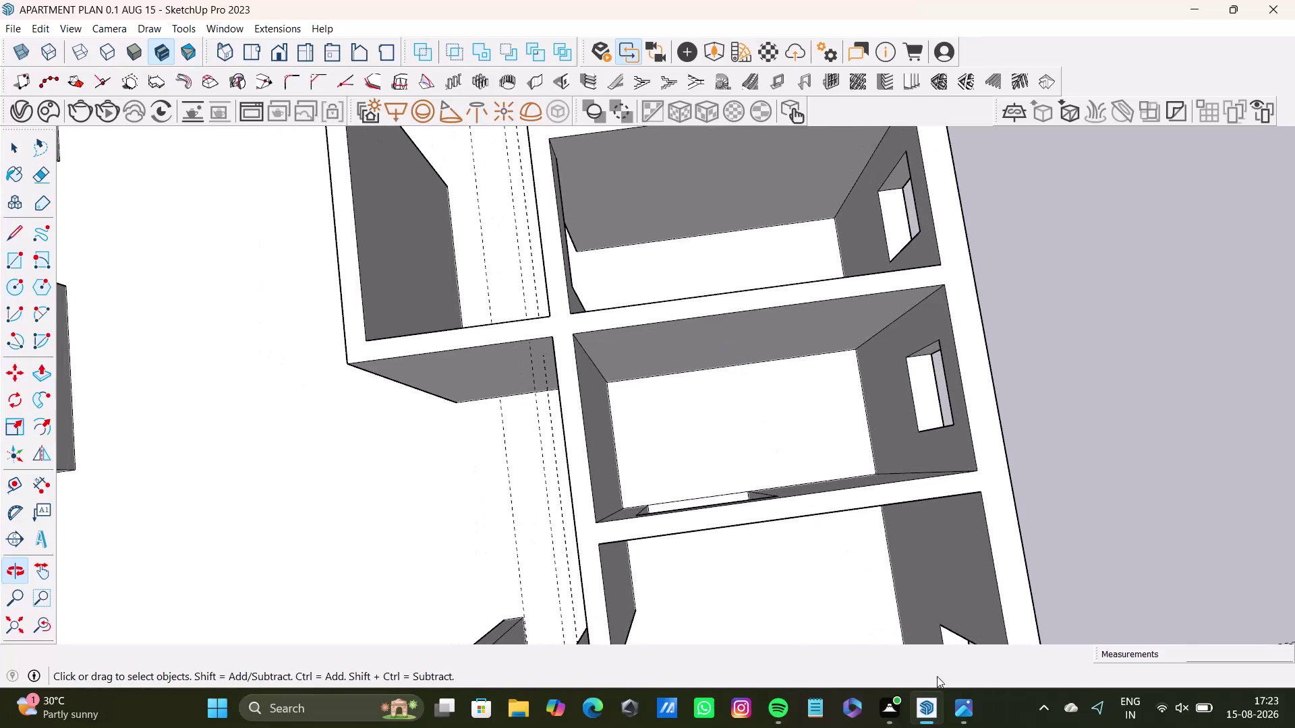
Review the floor plan reference image, then orbit into the bedroom.
click(956, 725)
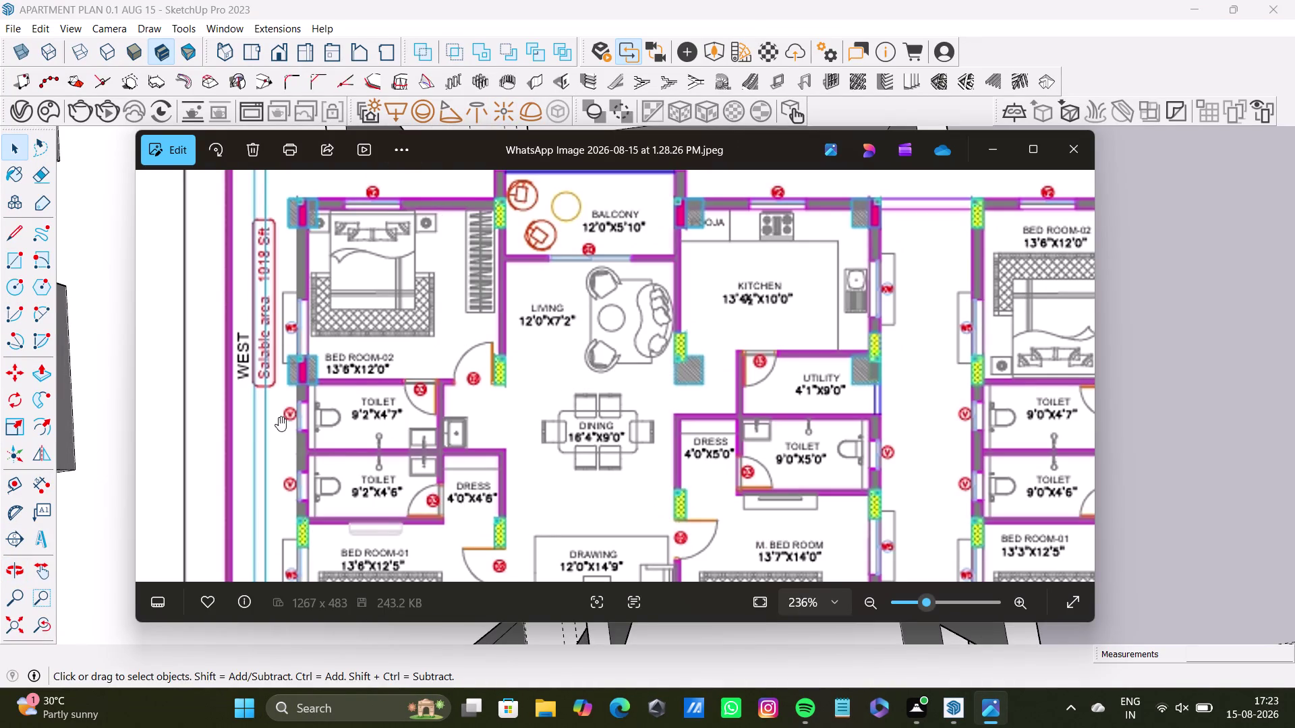
middle_drag(470, 446, 472, 437)
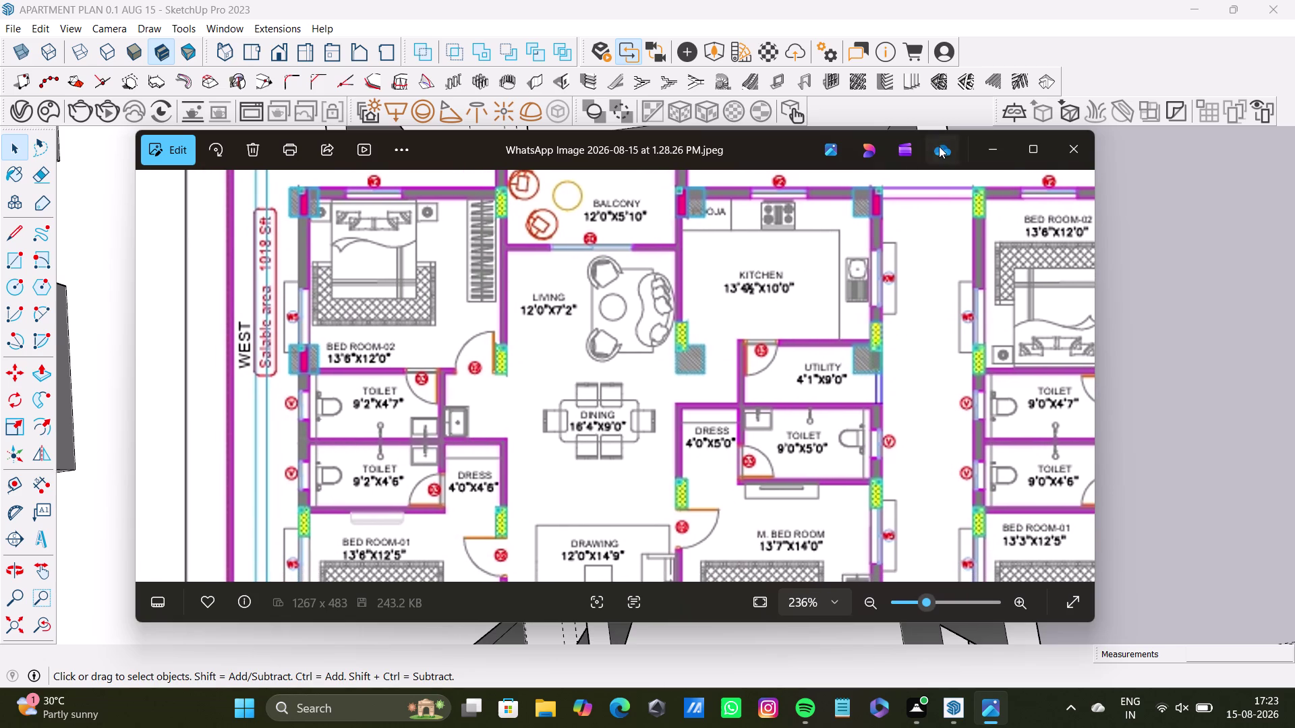
click(984, 147)
middle_drag(727, 430, 742, 351)
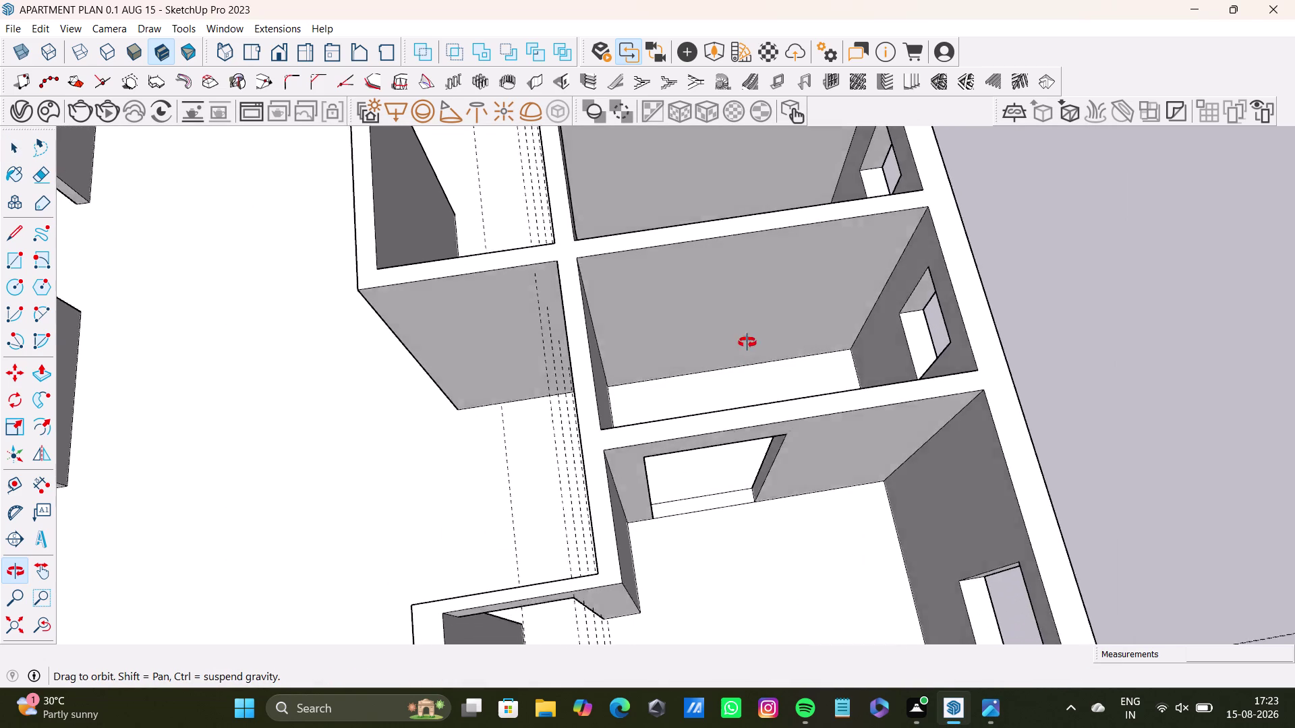
middle_drag(742, 350, 731, 441)
middle_drag(737, 464, 629, 463)
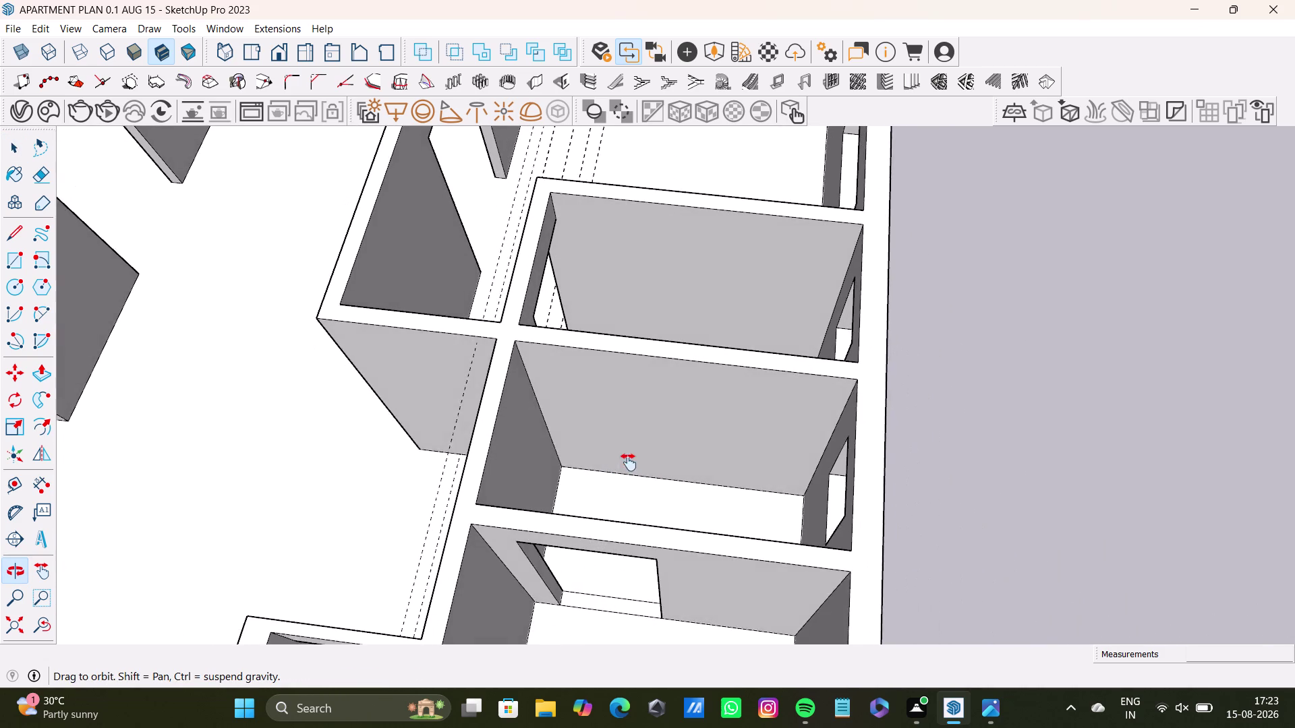
middle_drag(629, 463, 619, 527)
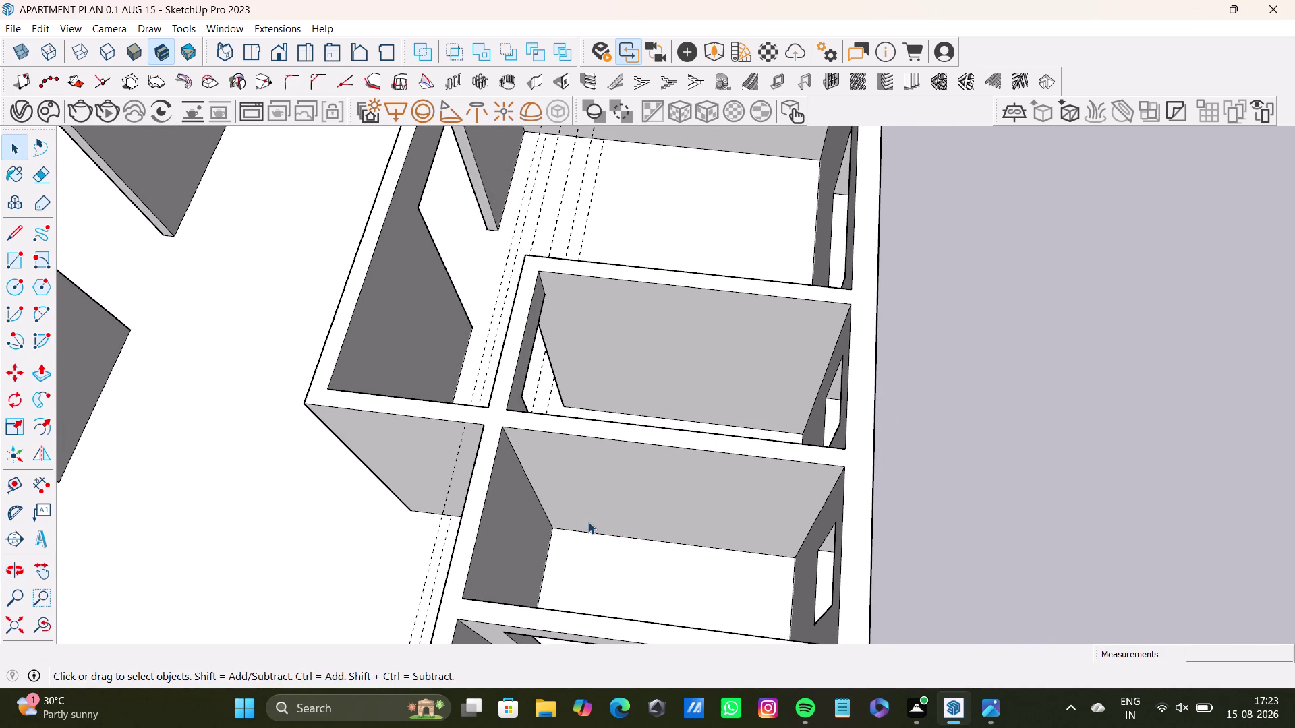
middle_drag(604, 551, 608, 427)
Select and deselect the bedroom wall geometry while orbiting down onto the floor.
click(635, 412)
middle_drag(653, 471, 652, 476)
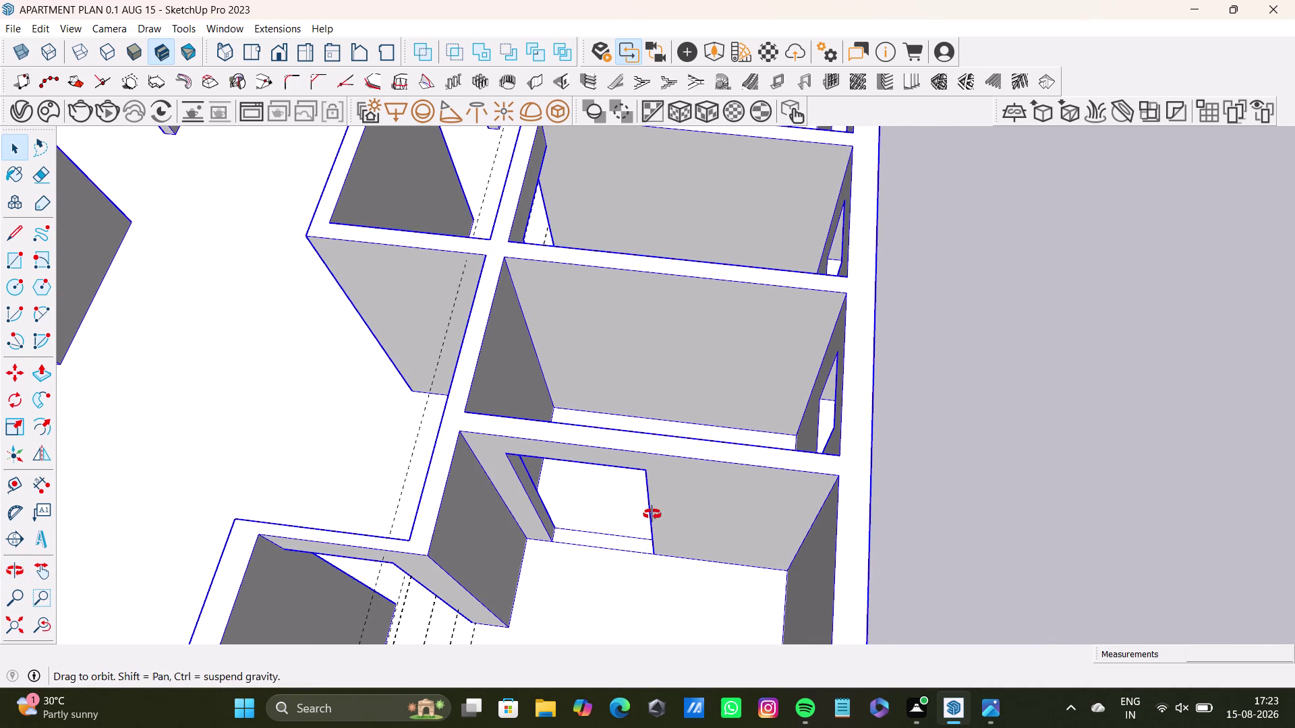
middle_drag(652, 477, 663, 584)
triple_click(673, 391)
click(675, 391)
click(680, 389)
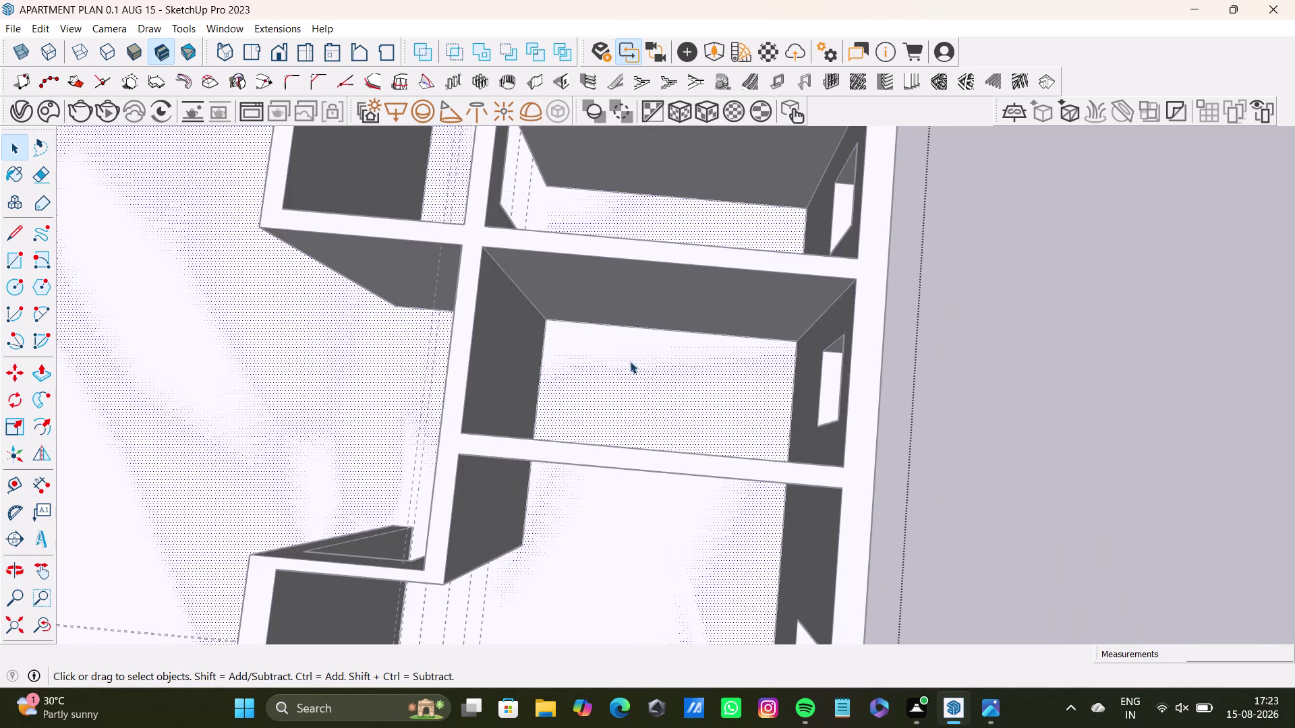
middle_drag(643, 358, 672, 449)
middle_drag(683, 449, 686, 445)
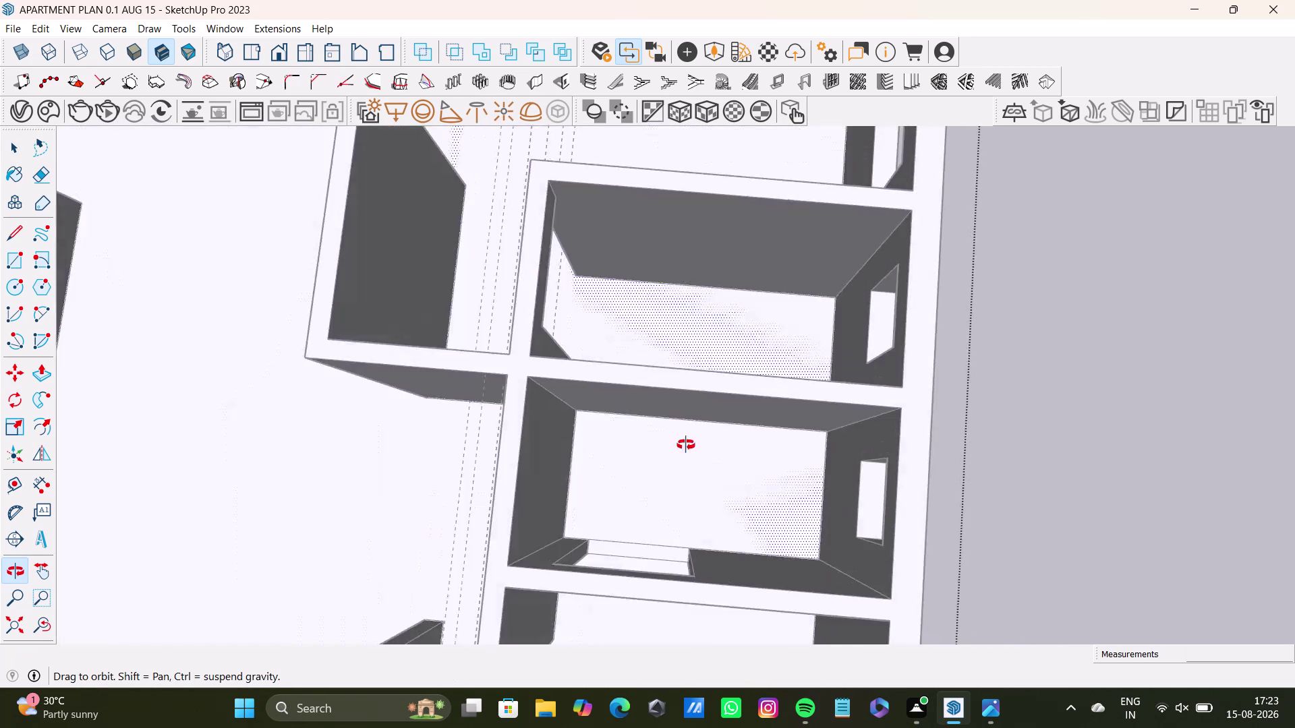
middle_drag(686, 445, 742, 411)
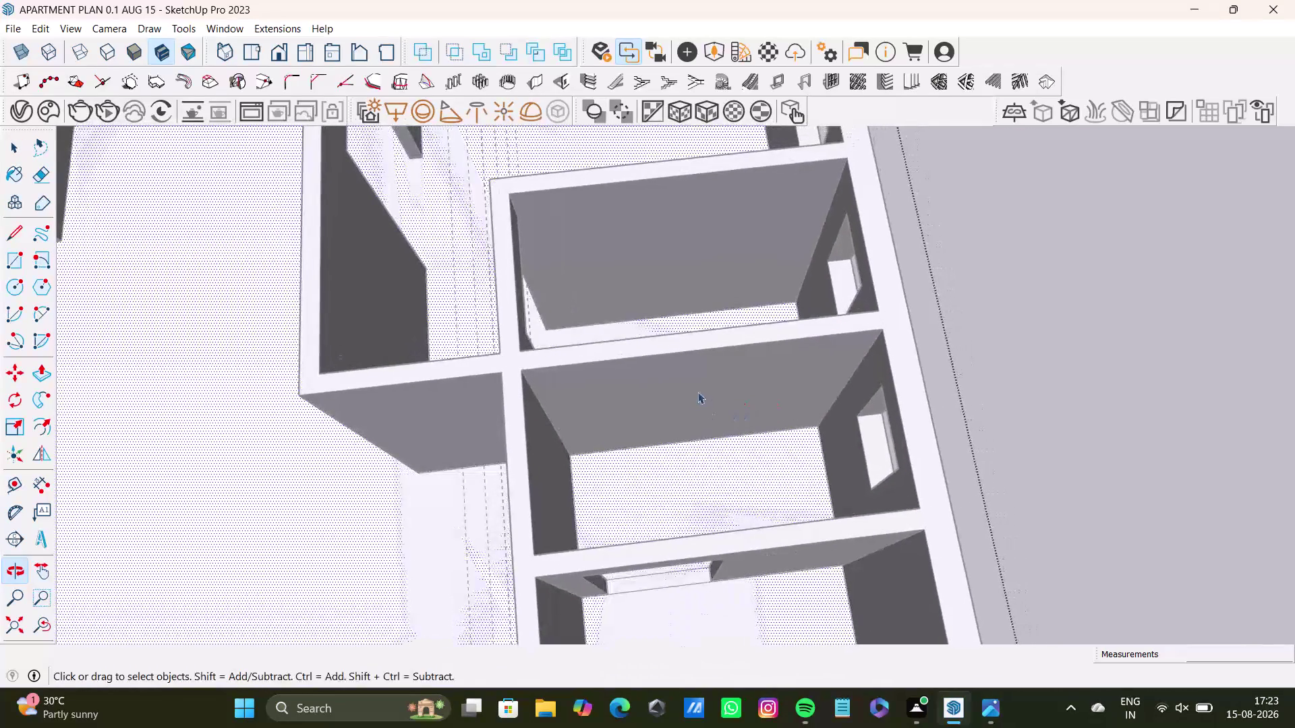
scroll(up, 3)
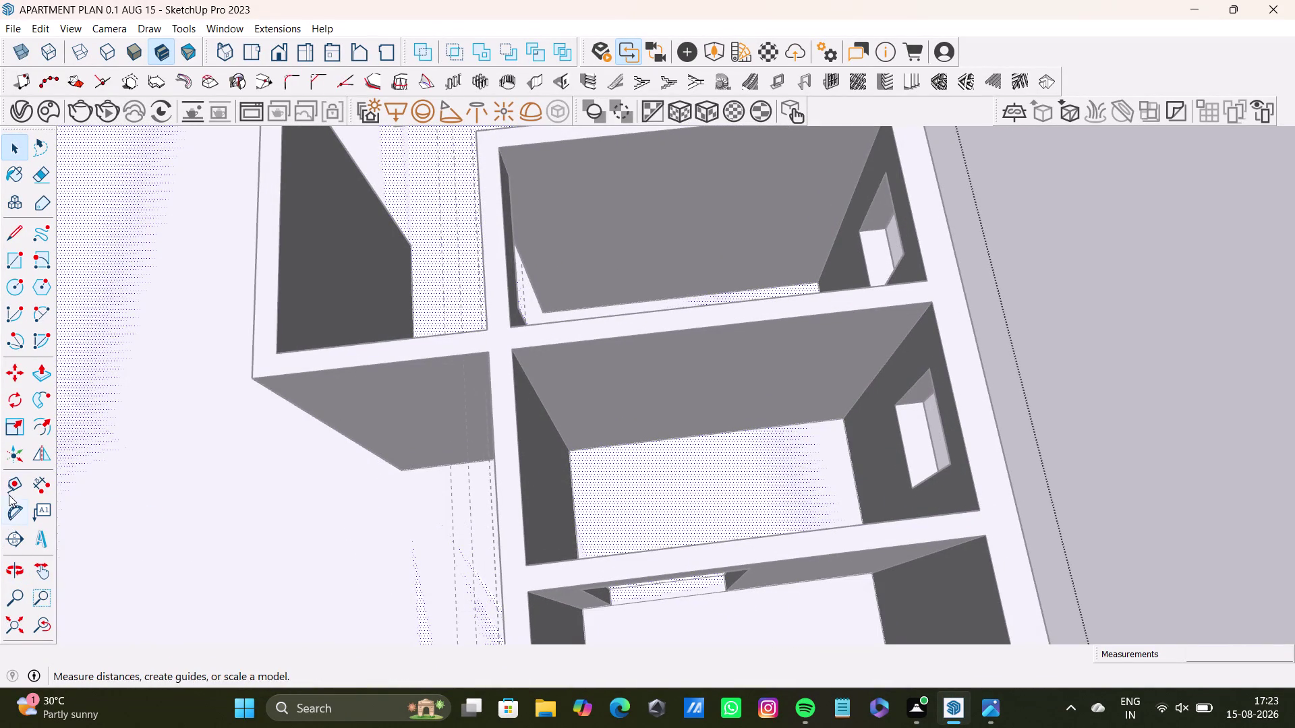
Measure along the room's left floor edge and discard a trial guide.
click(11, 486)
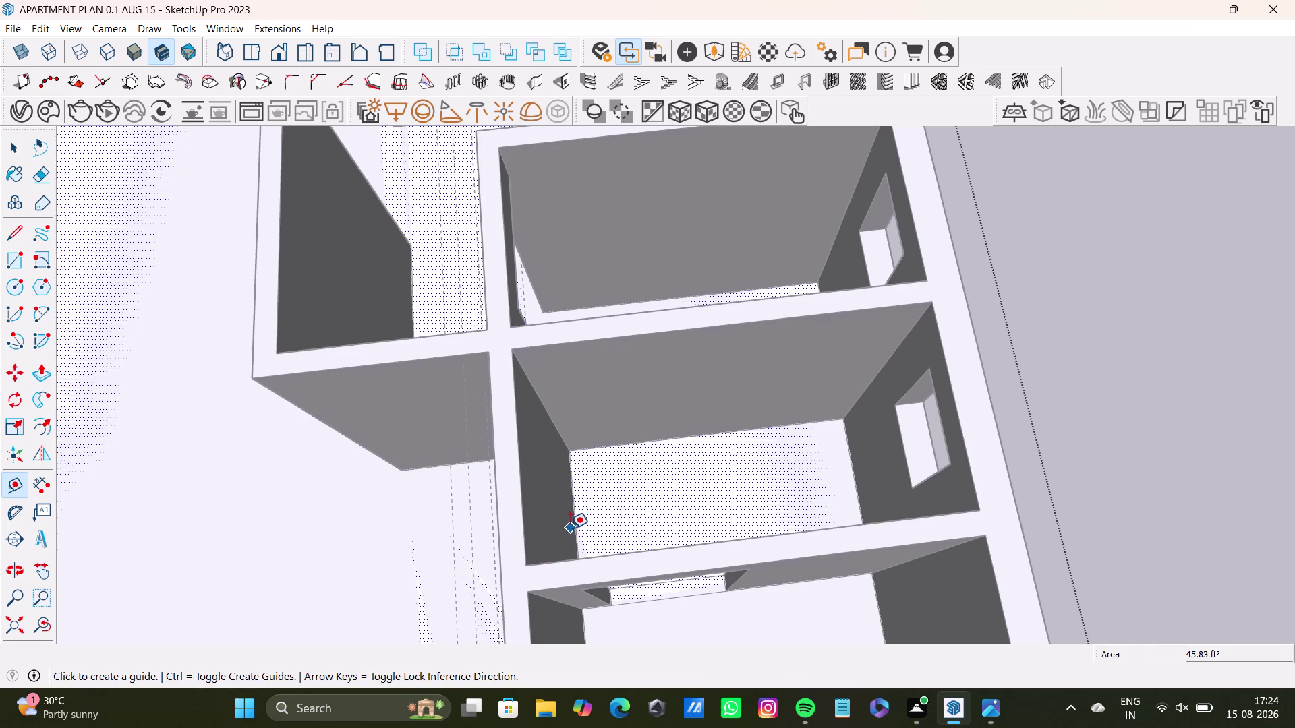
drag(574, 540, 580, 538)
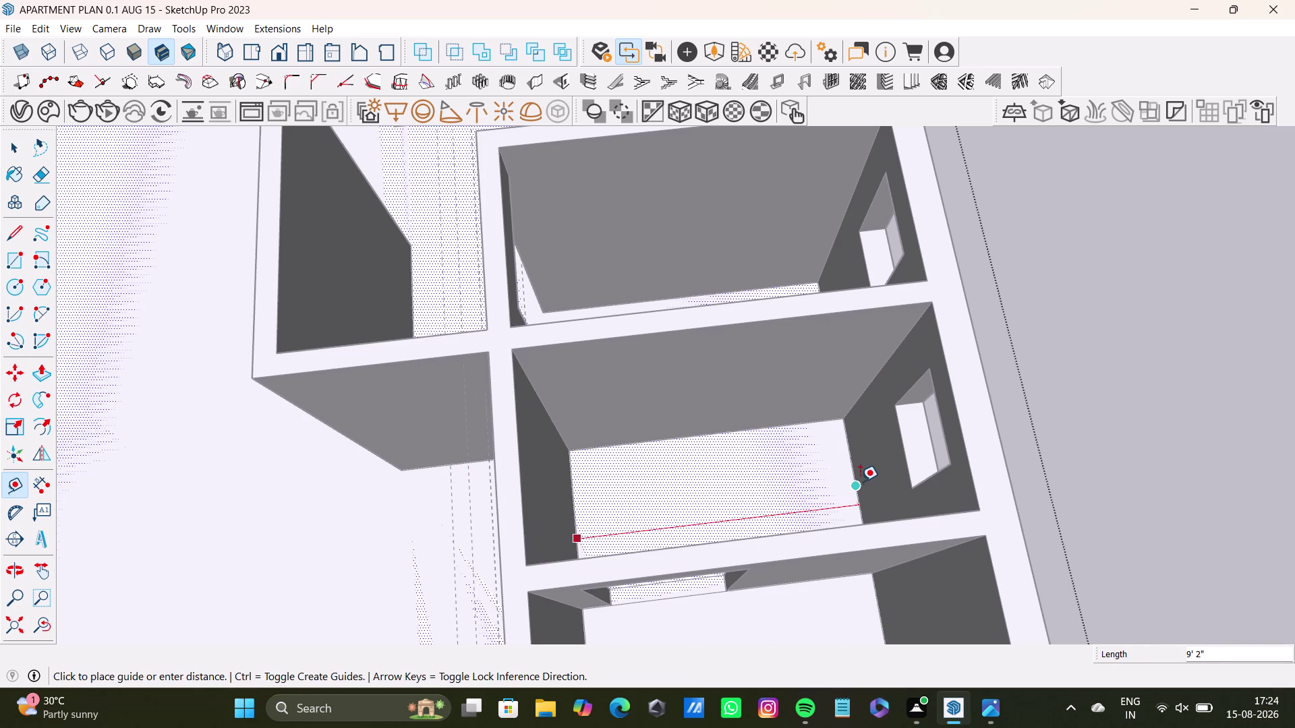
key(space)
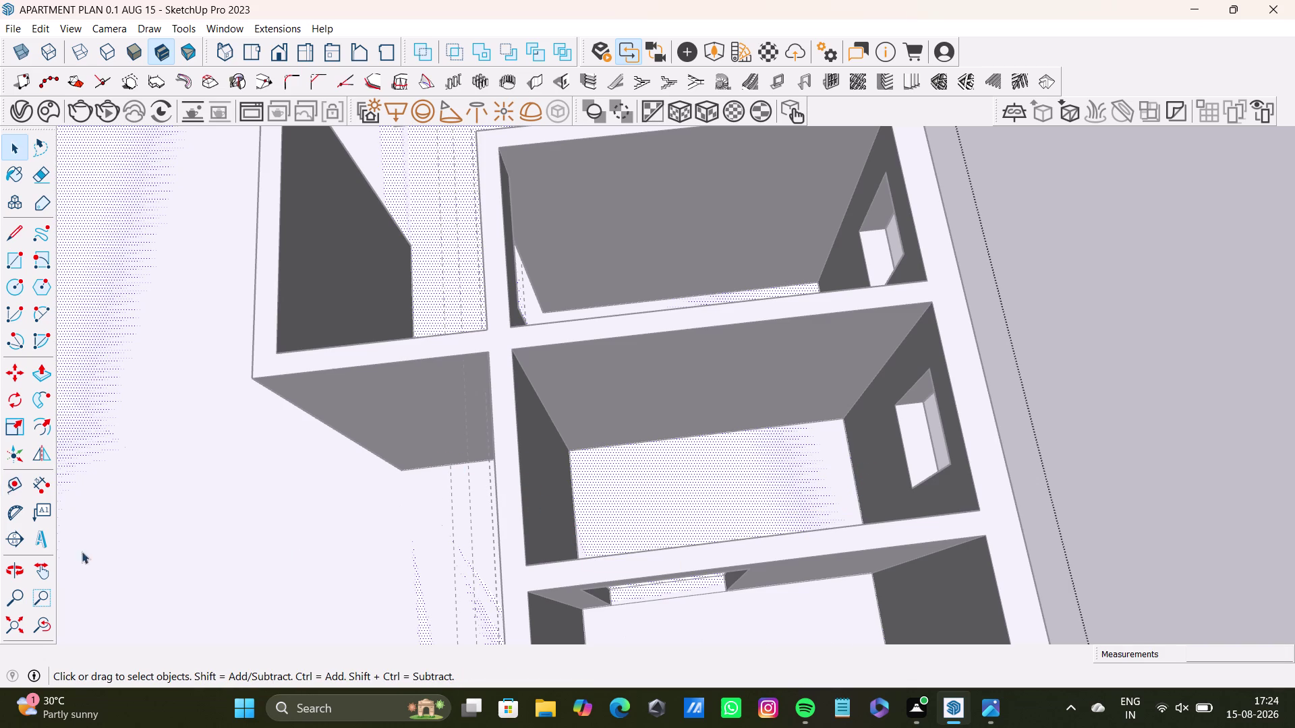
click(14, 484)
scroll(up, 3)
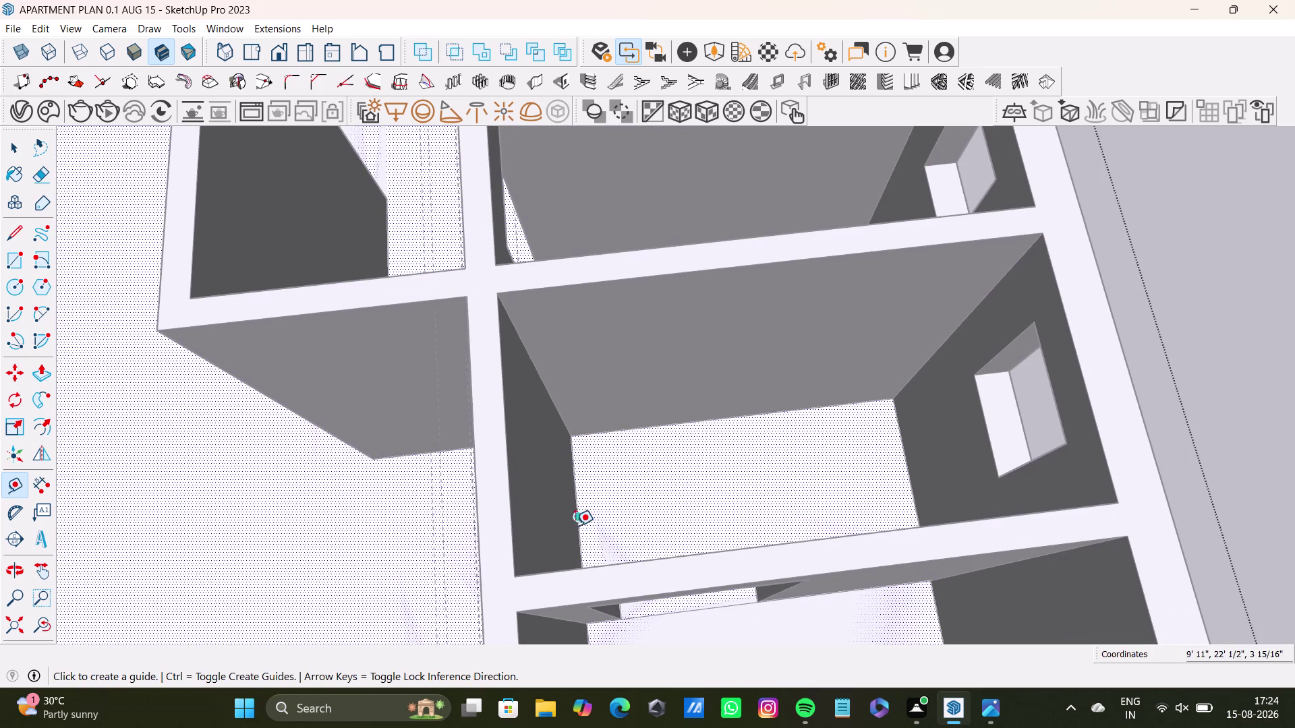
drag(574, 528, 581, 528)
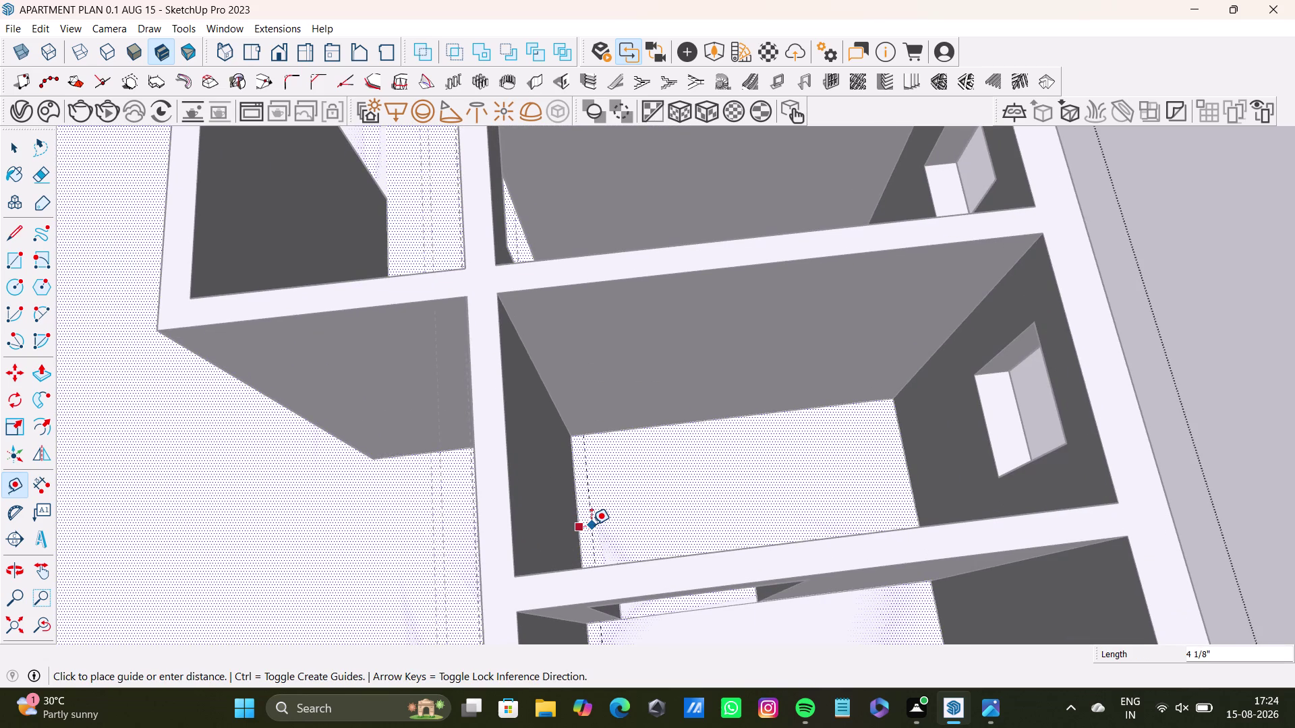
click(588, 527)
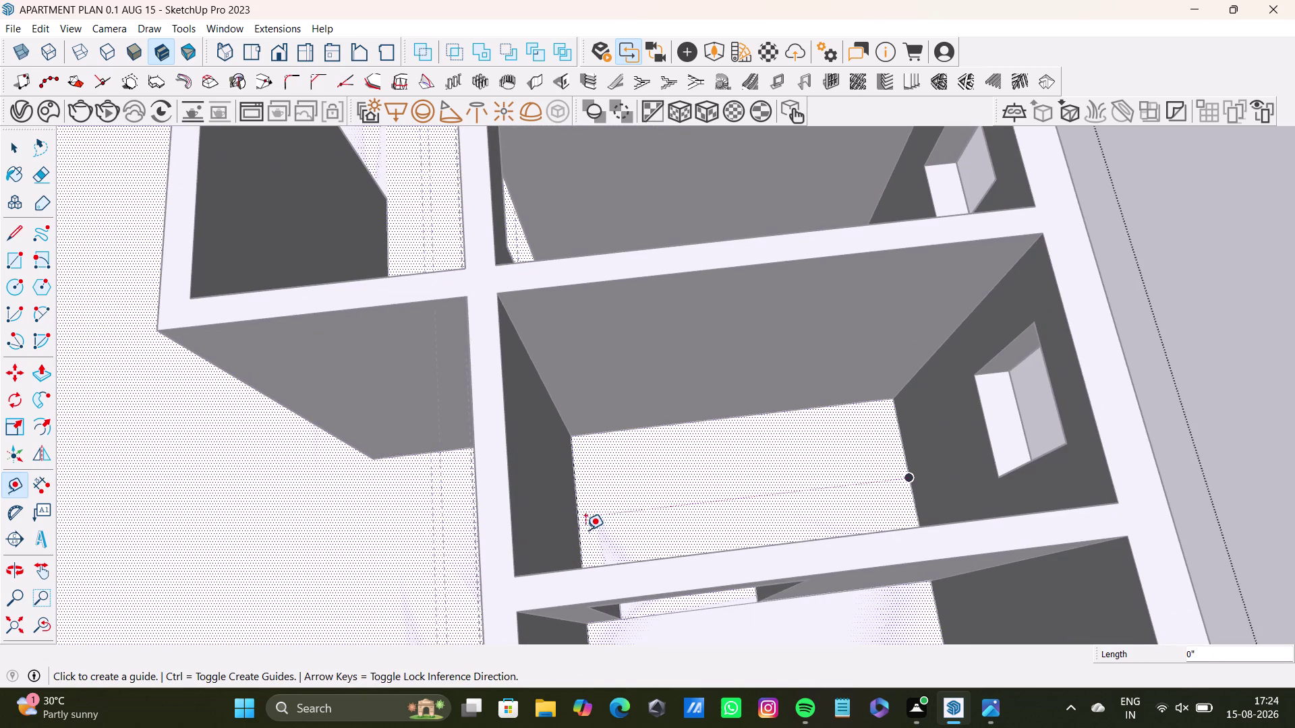
key(ctrl+z)
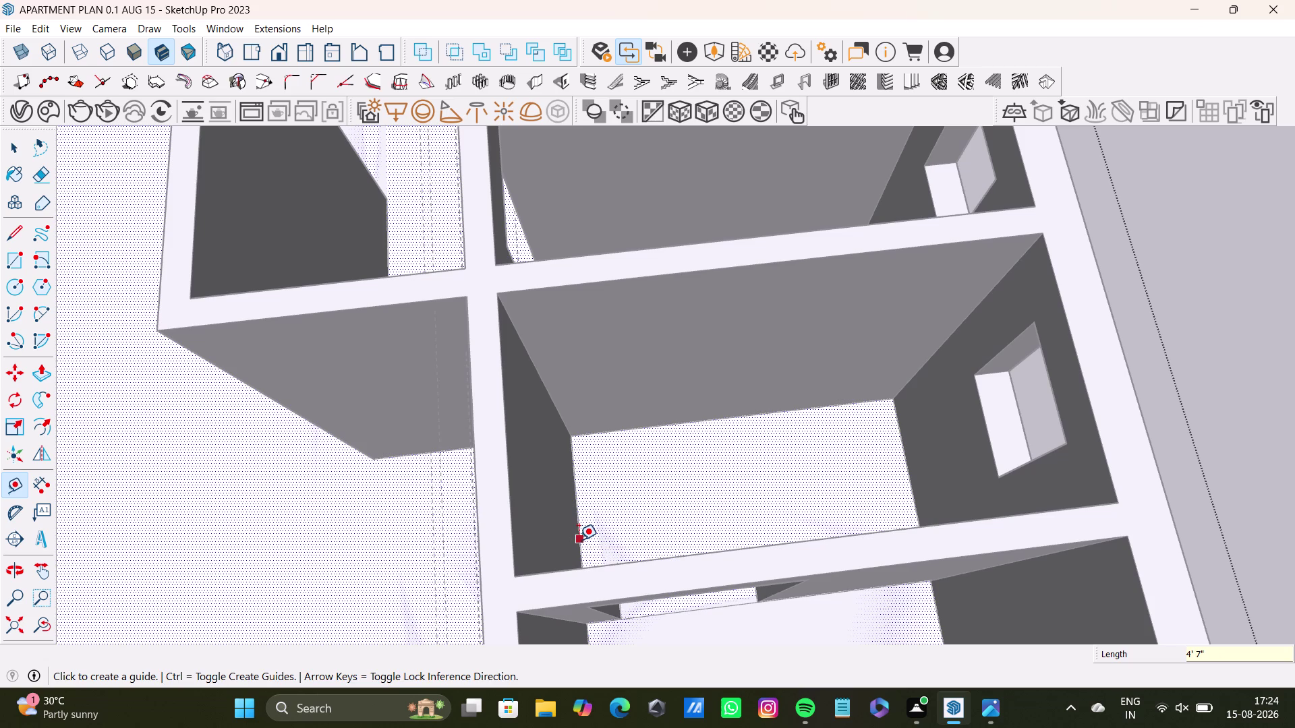
Try a 0.3-inch guide offset from the left floor edge, then undo it.
click(578, 540)
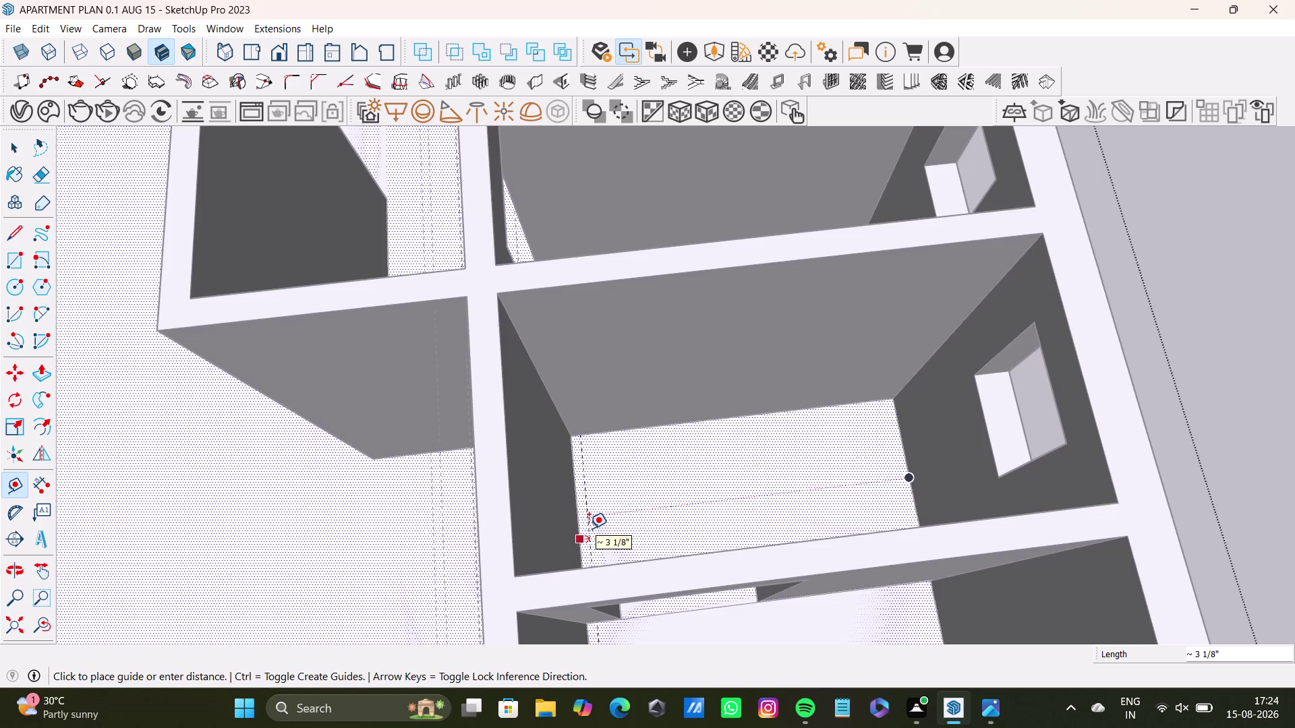
scroll(down, 3)
middle_drag(591, 522, 576, 558)
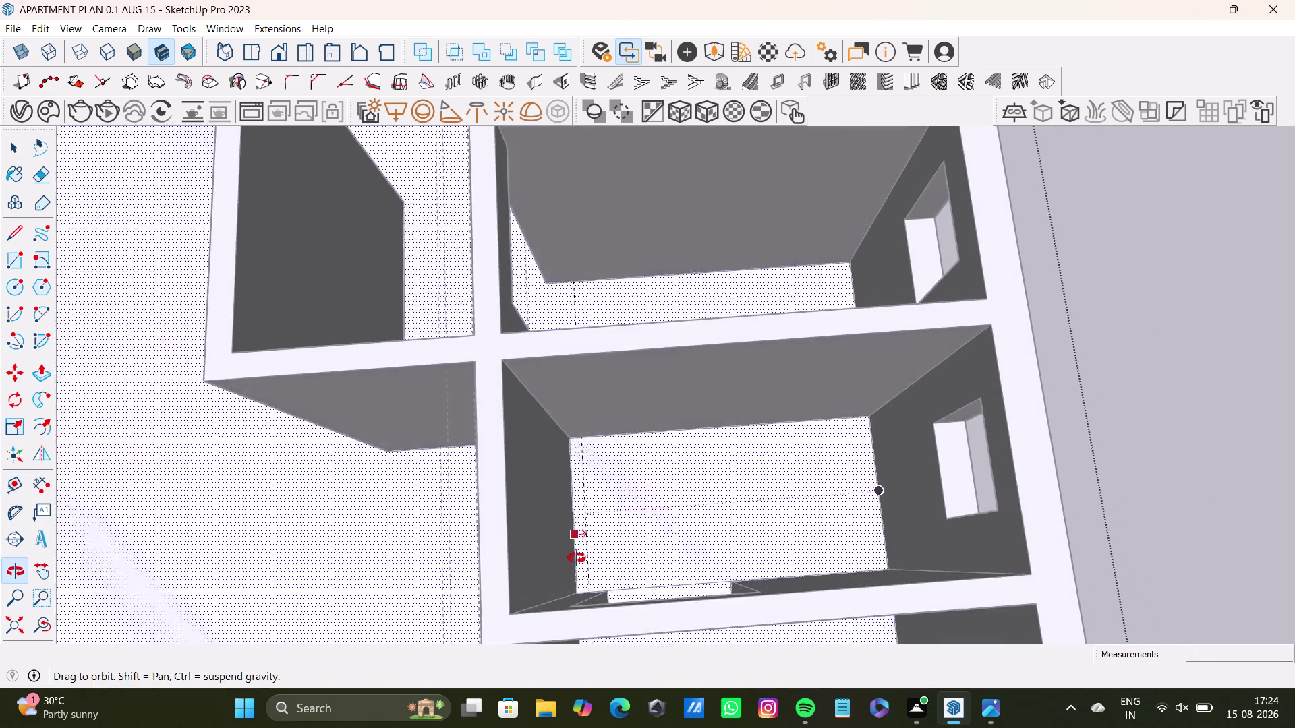
middle_drag(577, 558, 558, 567)
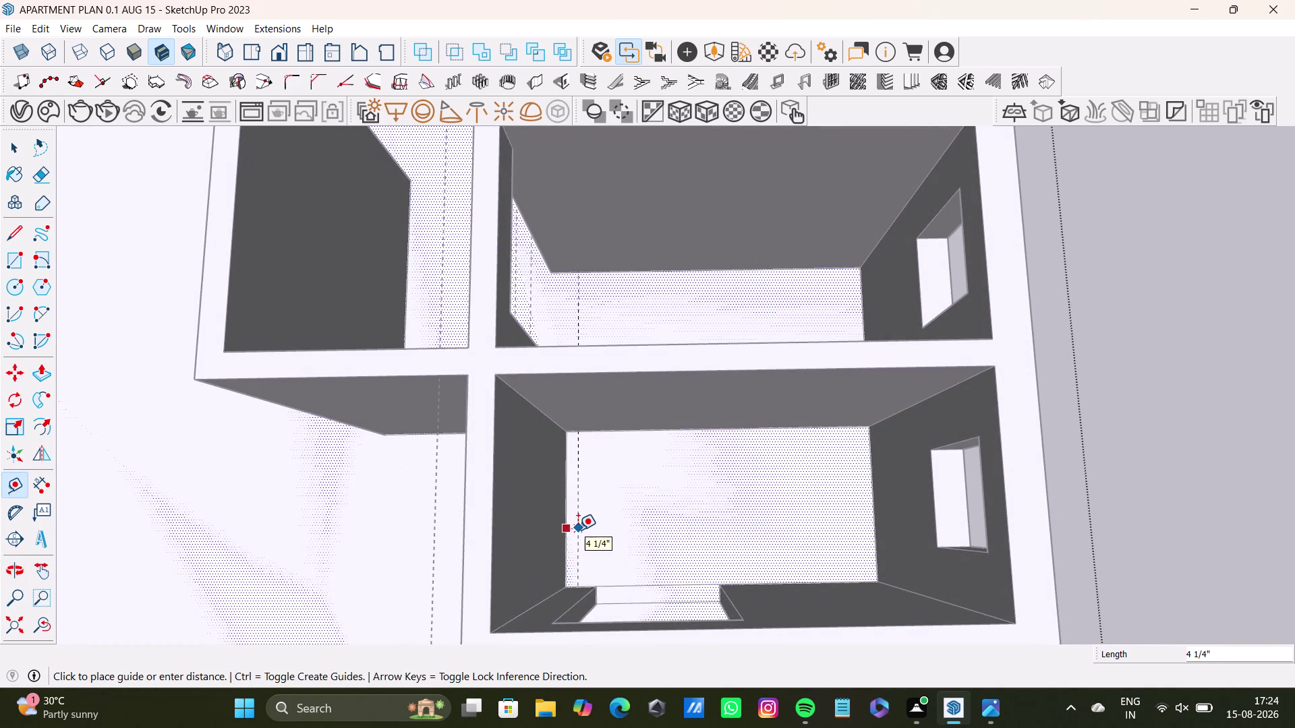
text(0.3)
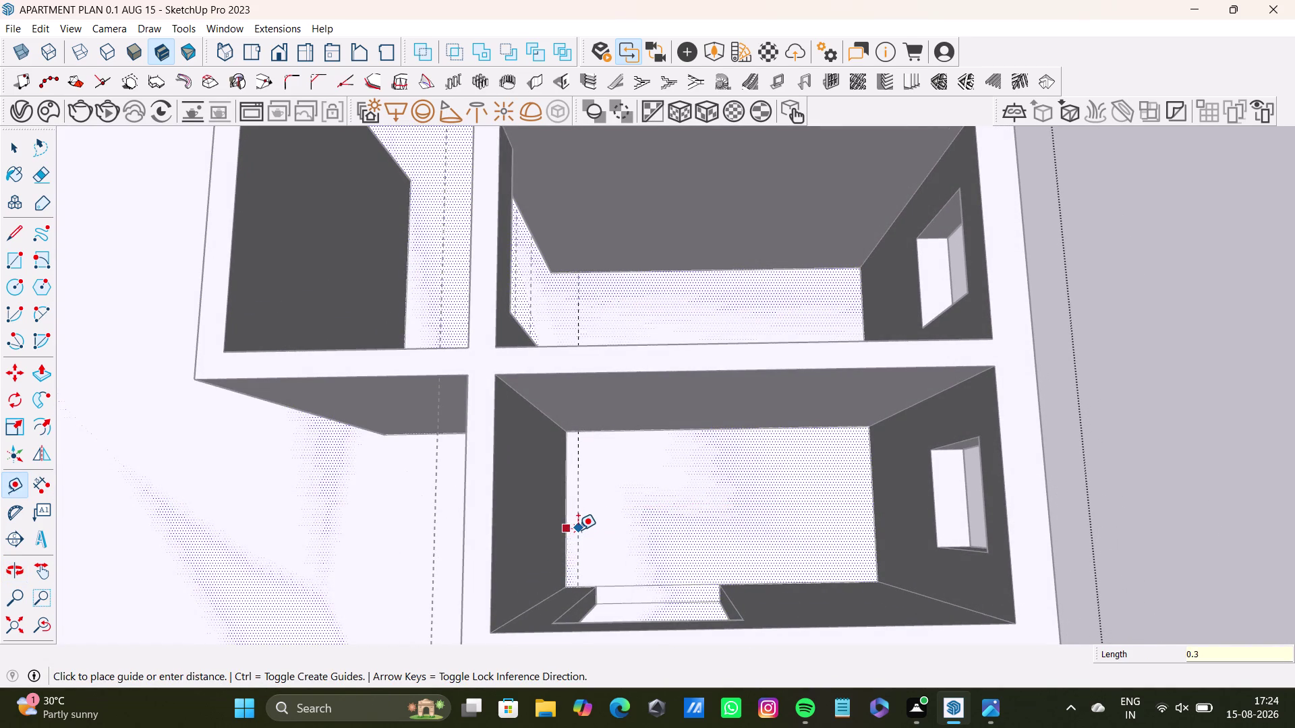
key(shift+quotedbl)
key(Return)
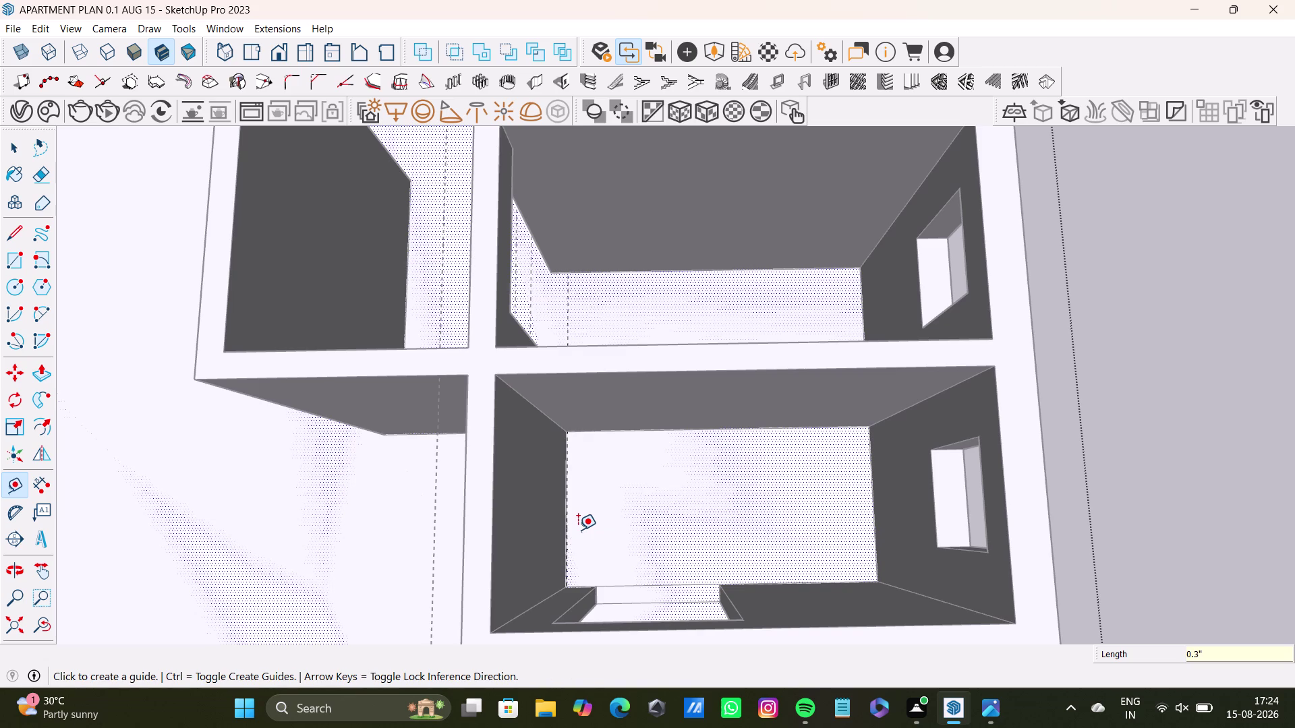
key(ctrl+z)
scroll(up, 3)
Place a guide 1 inch in from the left floor edge.
drag(563, 536, 570, 537)
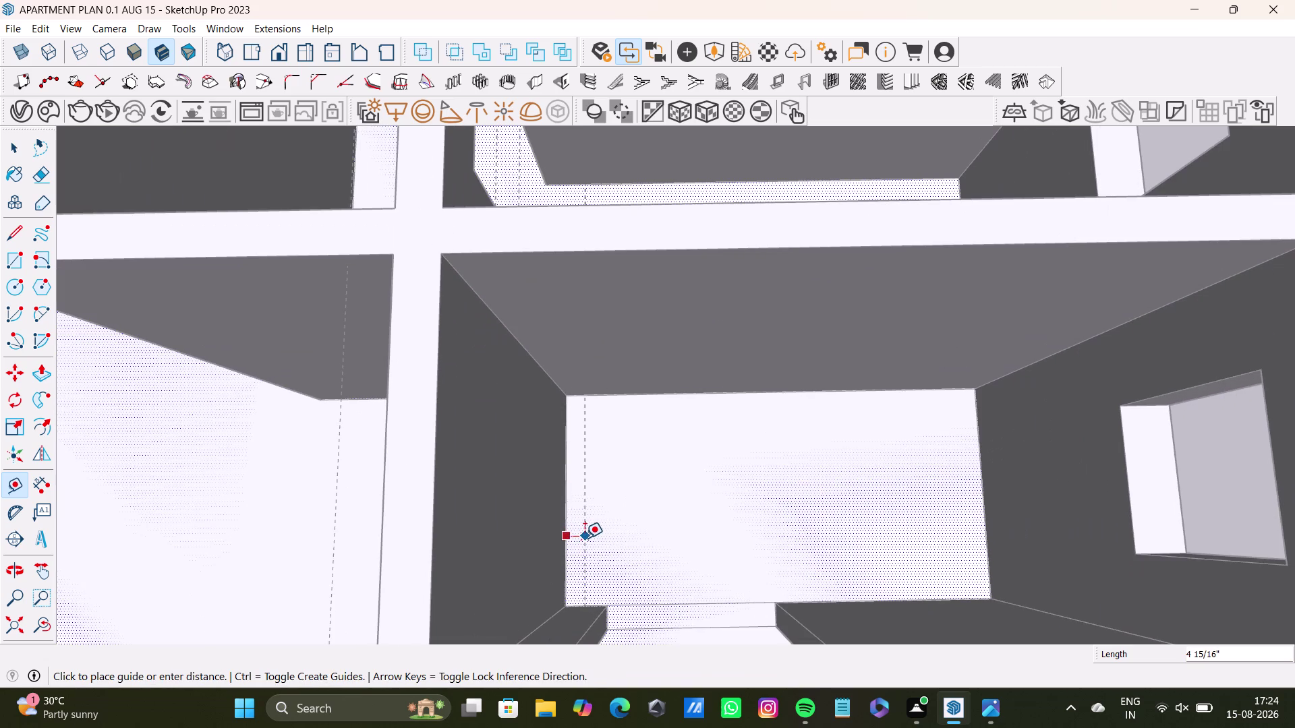
key(0)
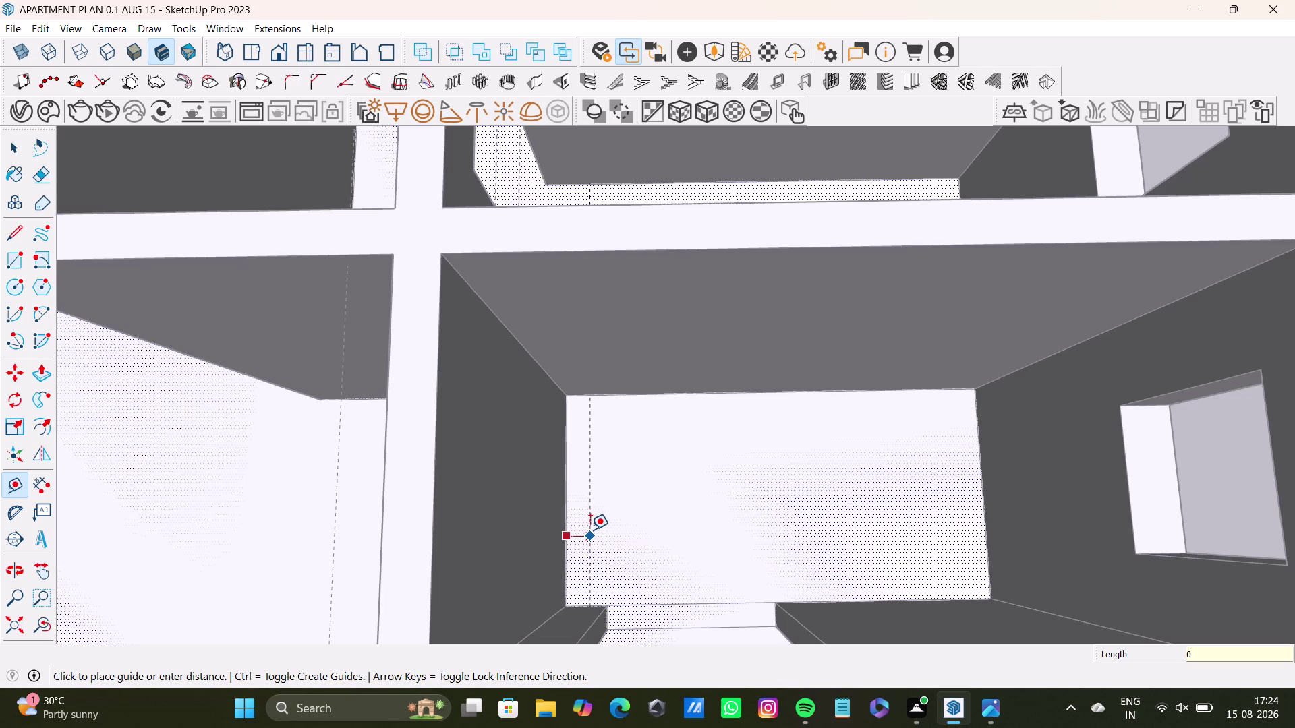
key(BackSpace)
key(1)
key(shift+quotedbl)
key(Return)
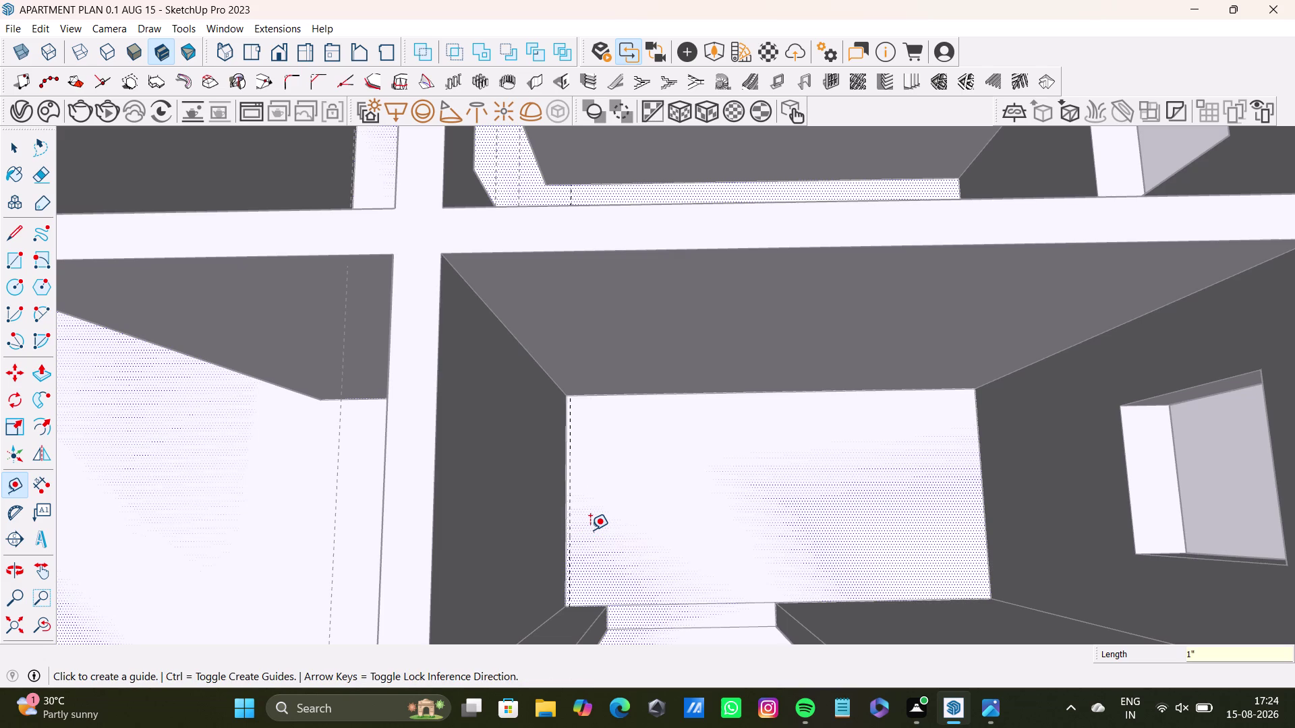
Place a guide 1 inch in from the right floor edge.
scroll(up, 3)
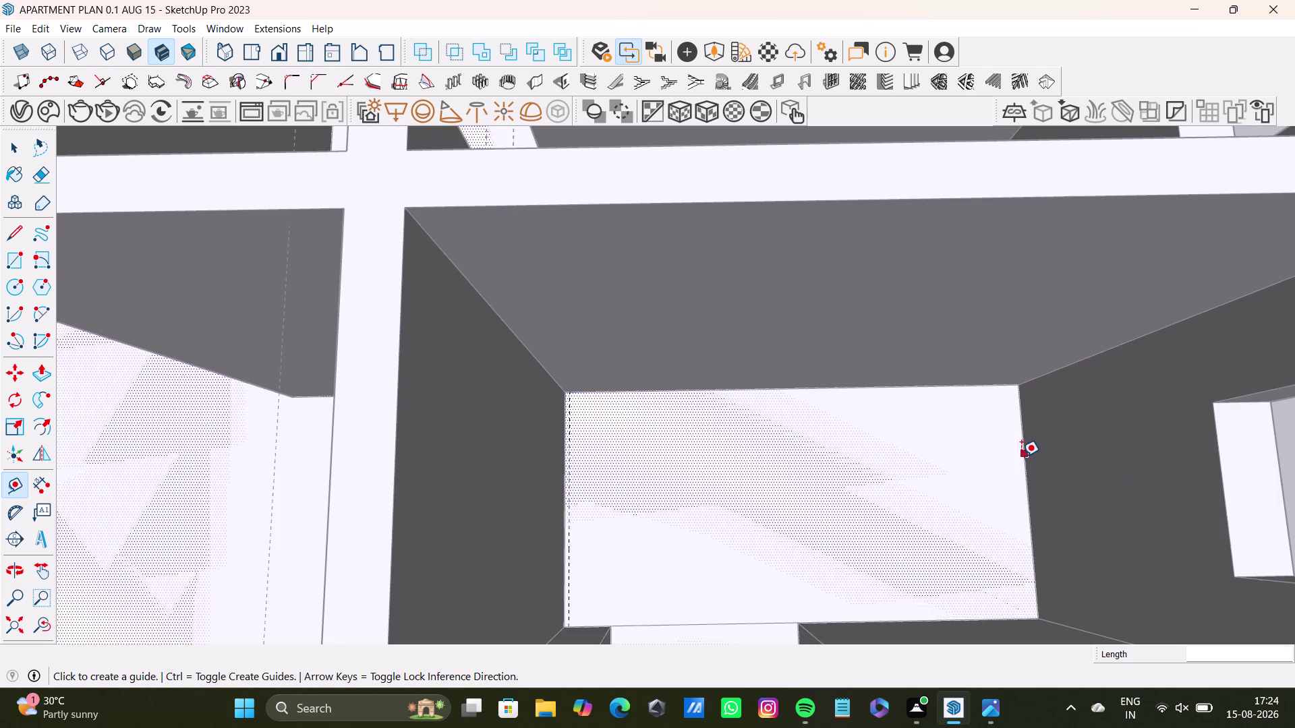
click(1021, 456)
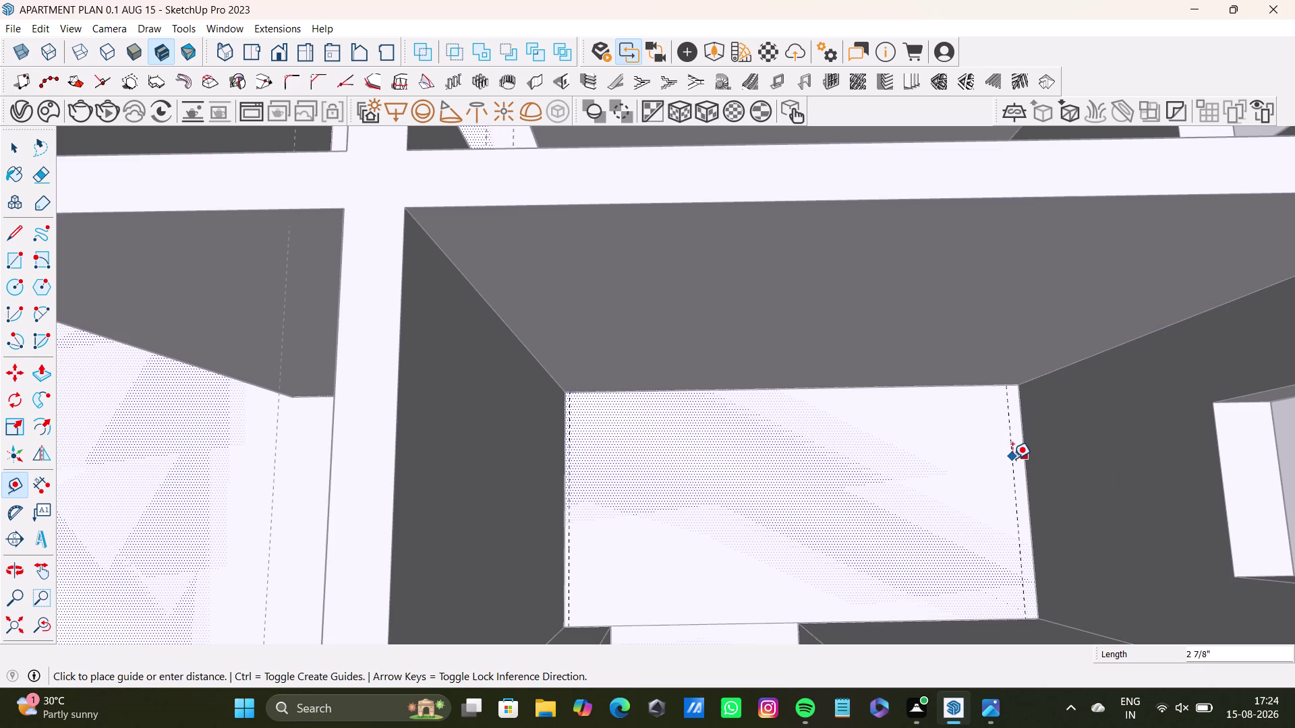
key(1)
key(shift+quotedbl)
key(Return)
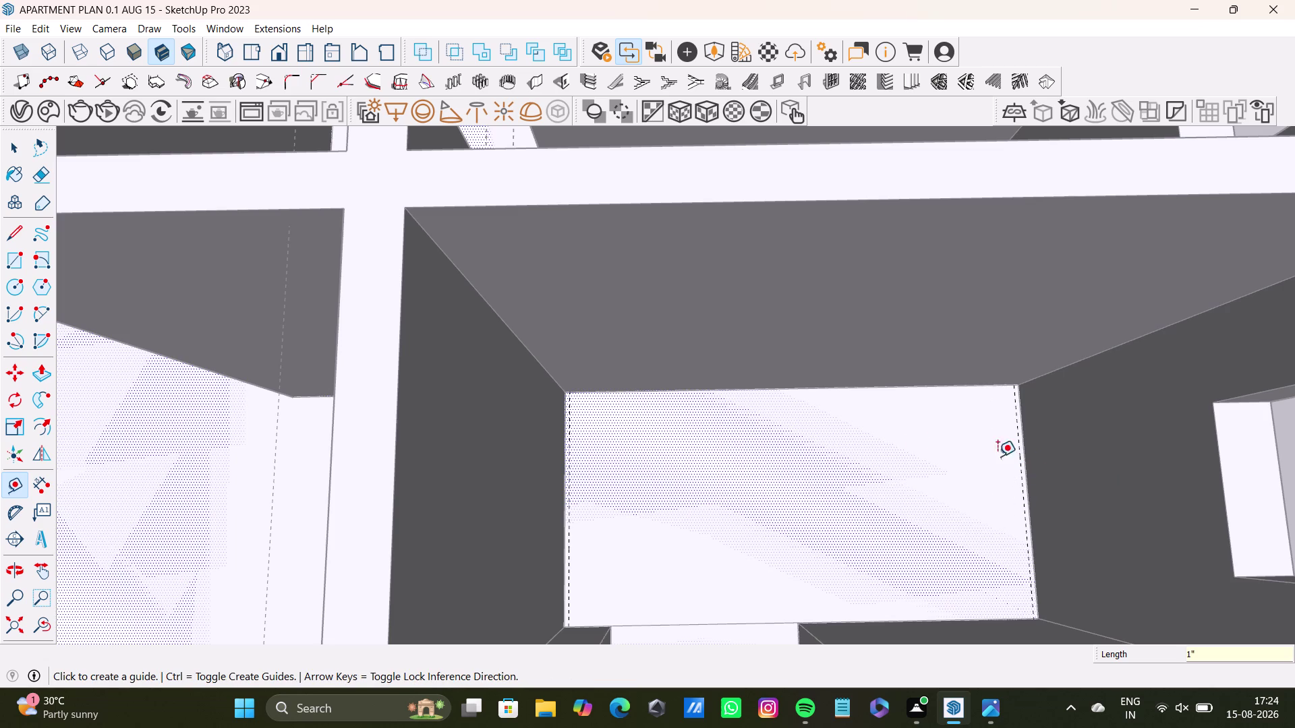
scroll(down, 3)
middle_drag(606, 420, 607, 413)
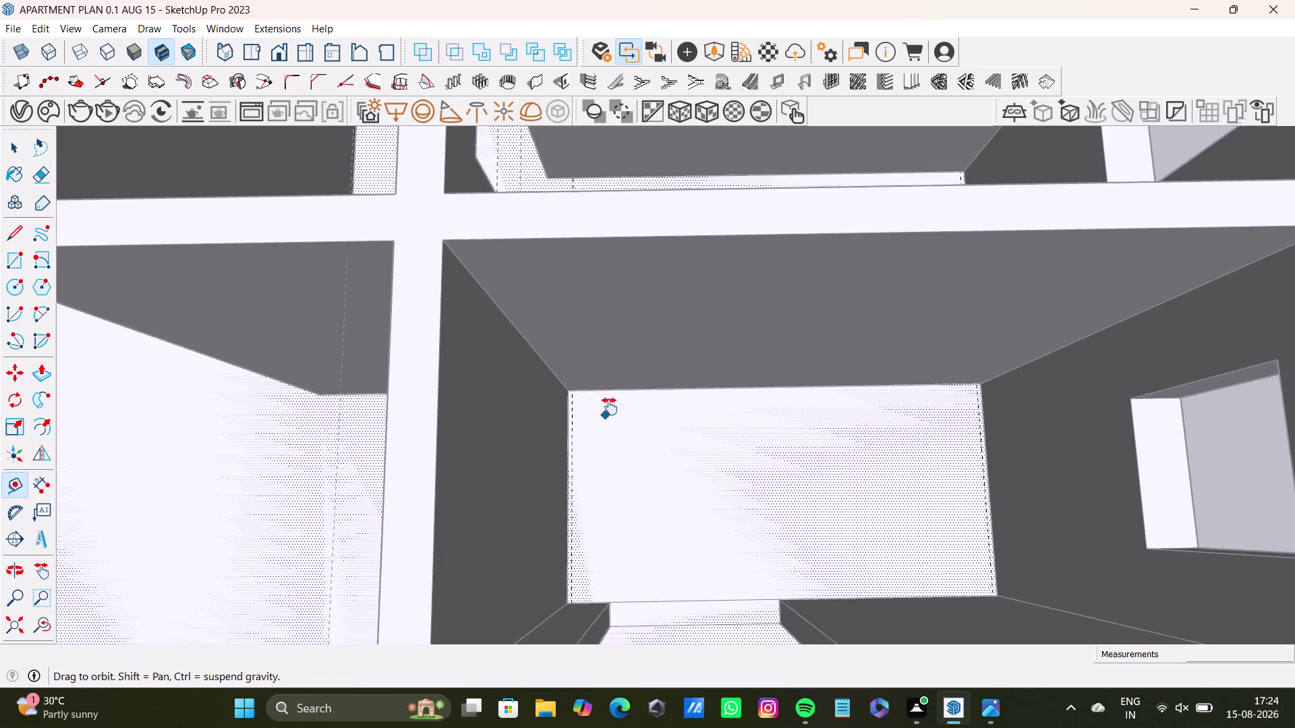
middle_drag(607, 414, 609, 395)
Place two guides 1 inch in from the top floor edge.
scroll(up, 3)
scroll(up, 3)
click(601, 361)
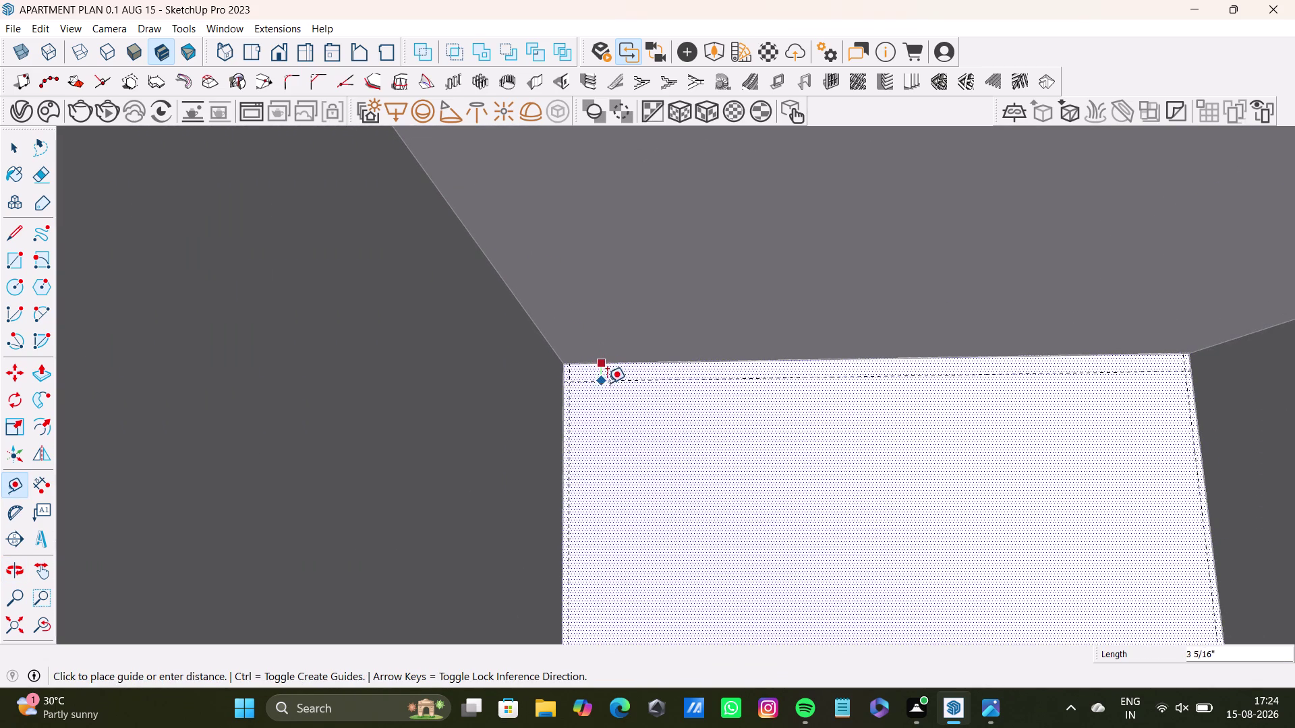
key(1)
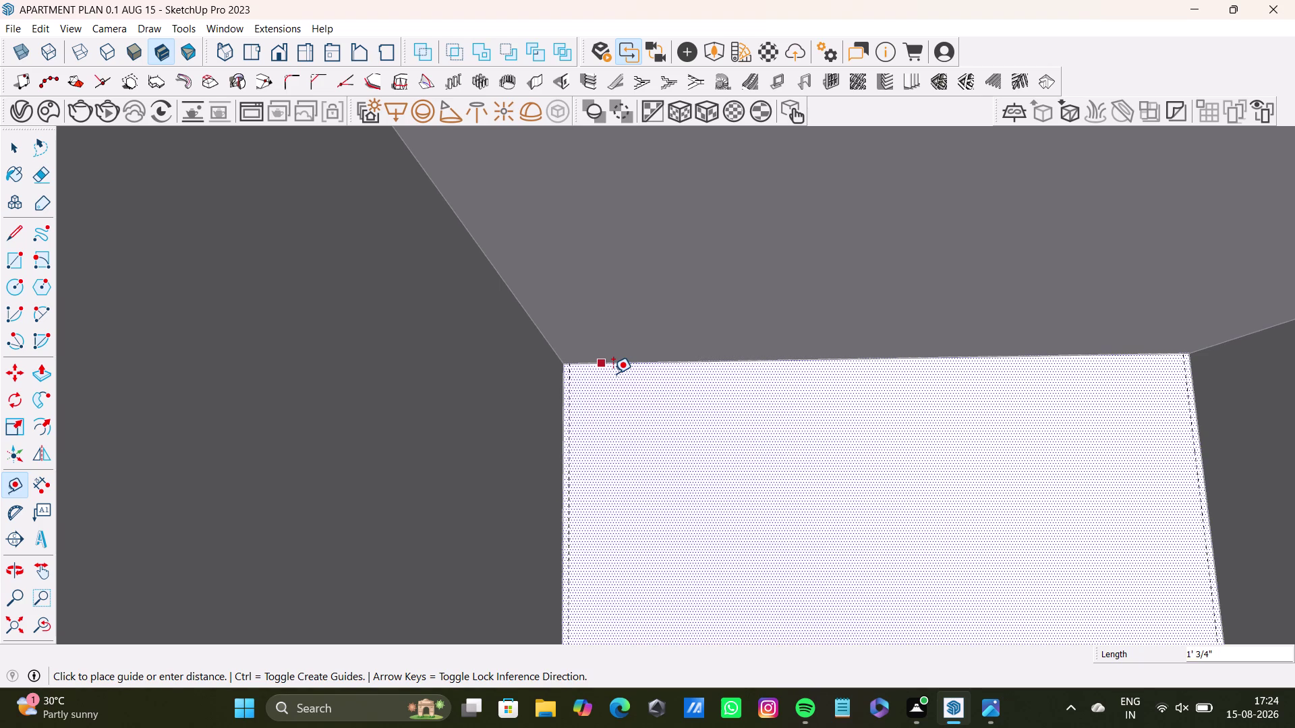
key(shift+quotedbl)
key(Return)
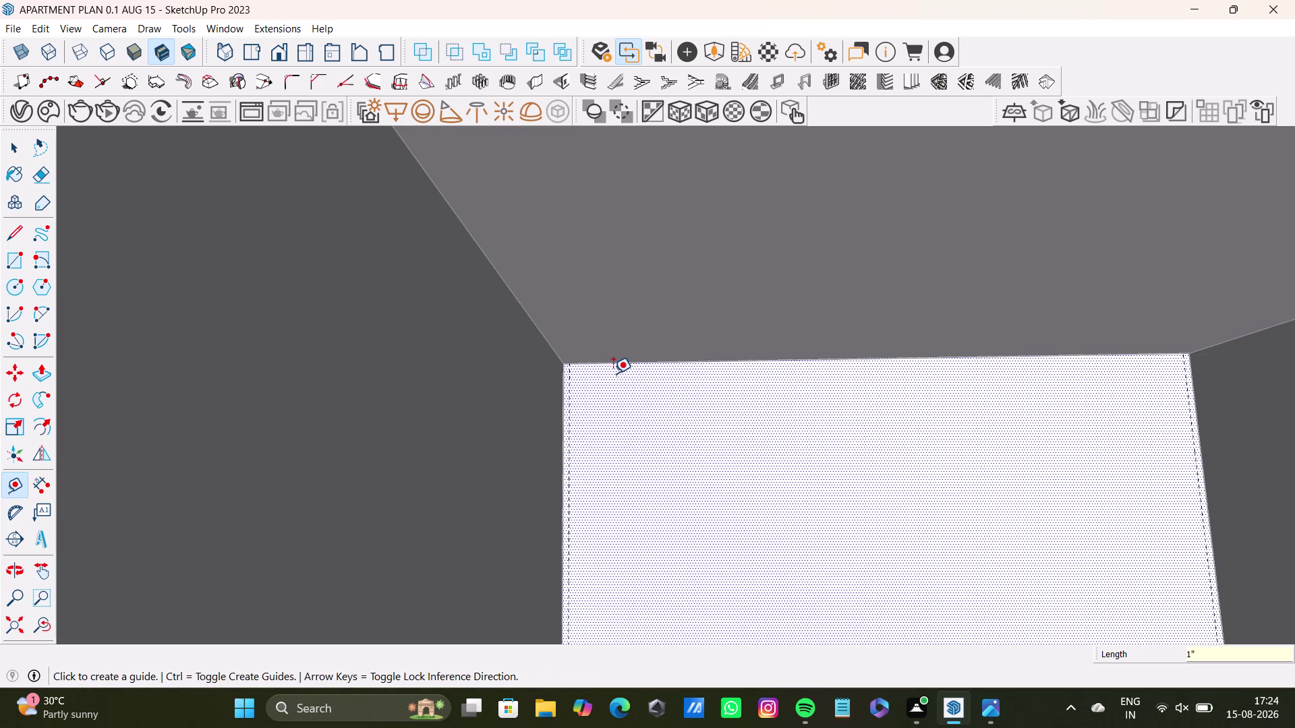
click(672, 362)
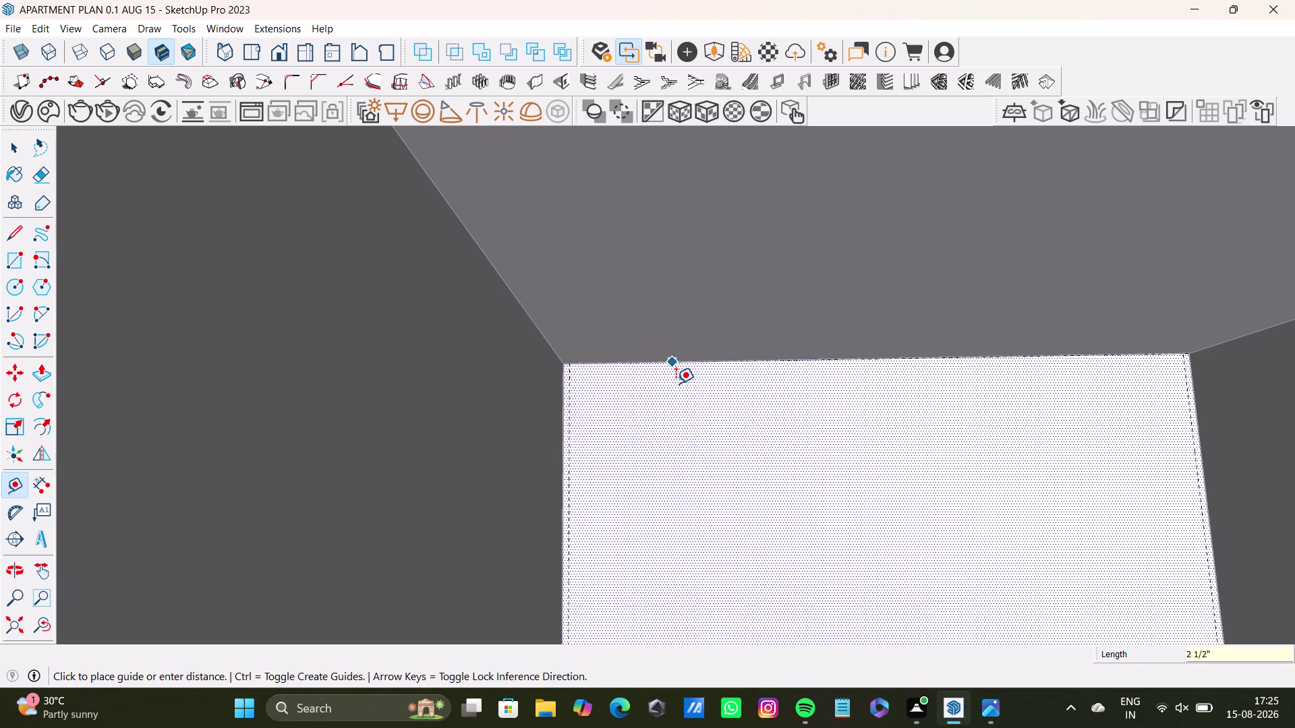
key(1)
key(shift+quotedbl)
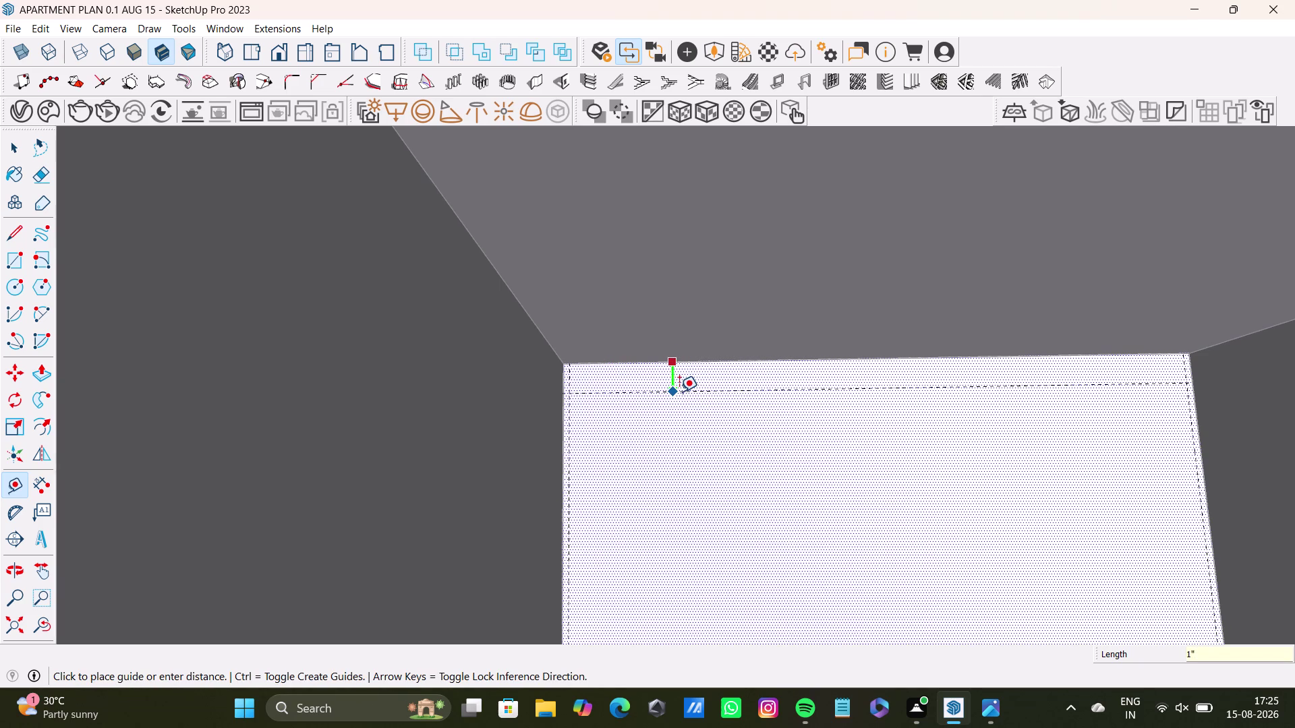
key(Return)
key(space)
scroll(down, 3)
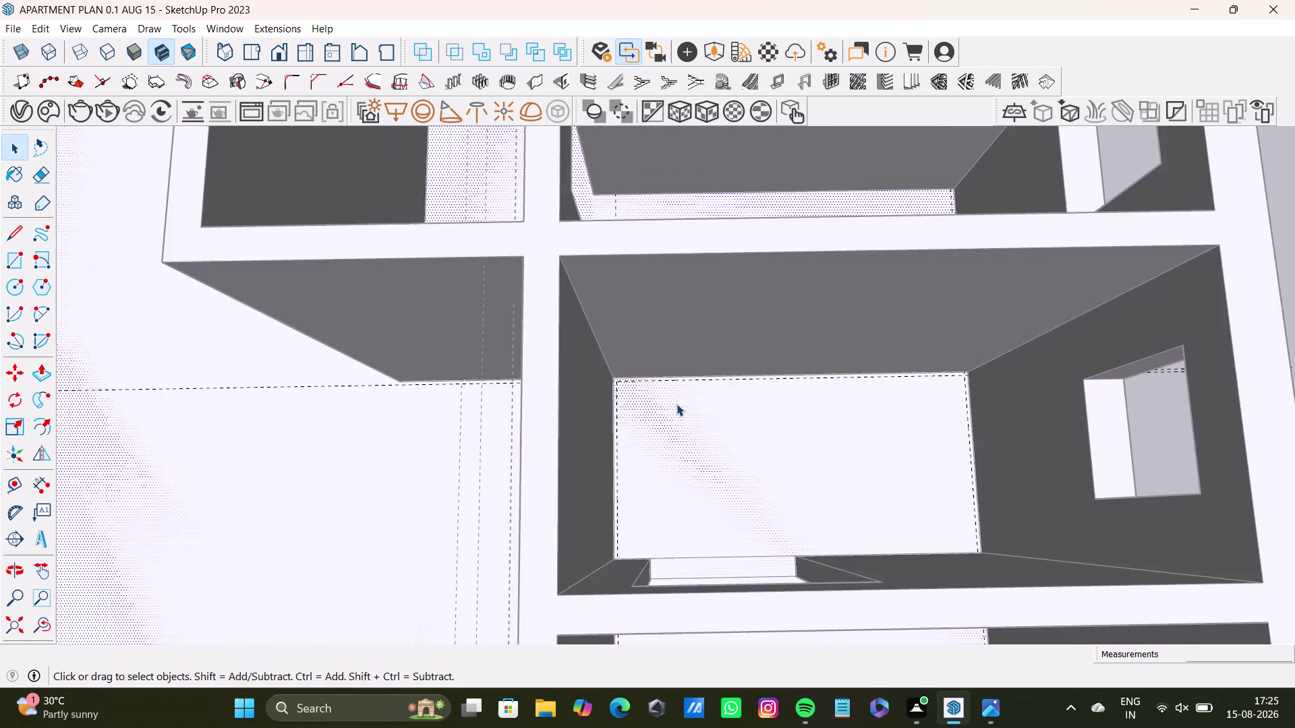
middle_drag(673, 404, 613, 397)
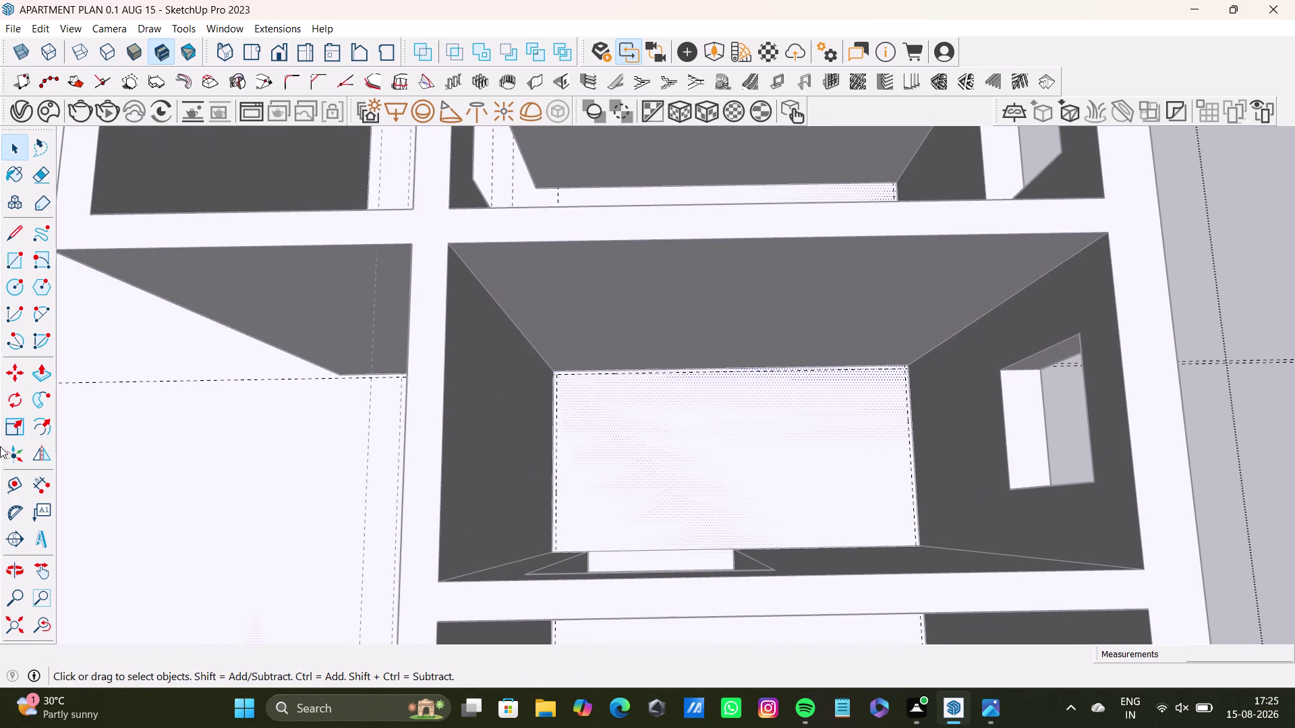
click(11, 240)
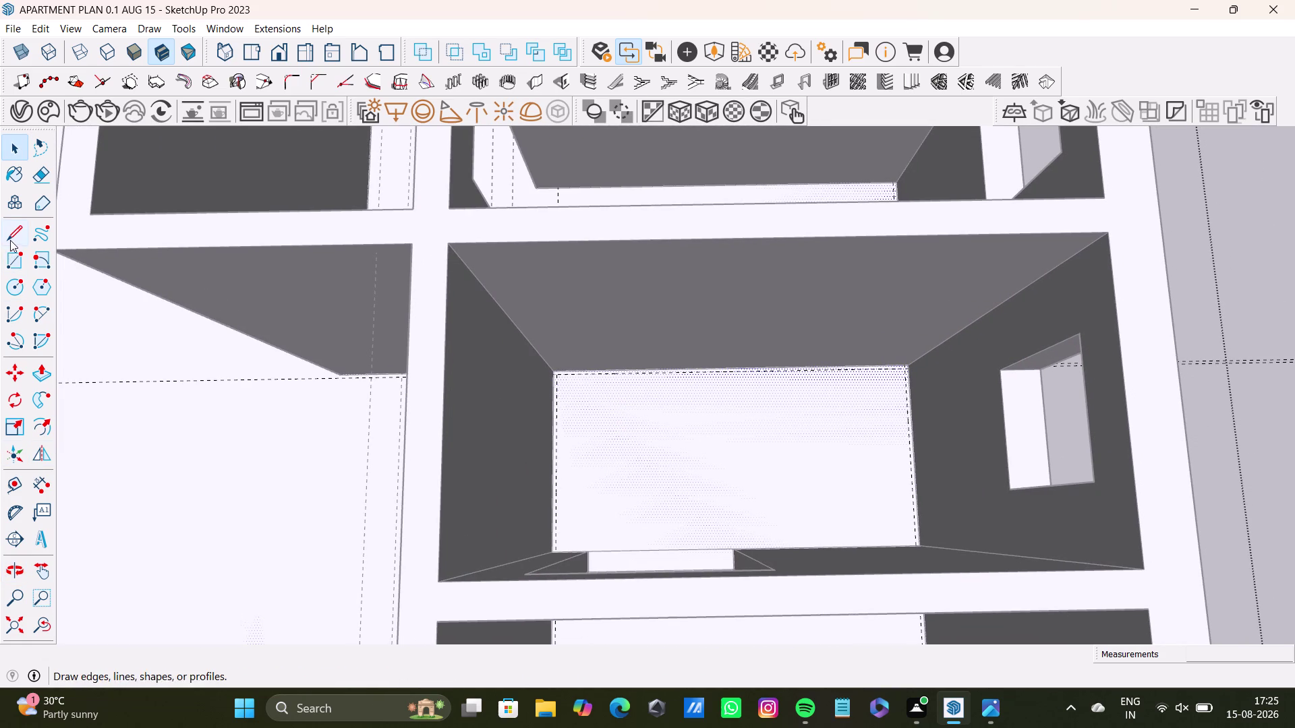
Draw a line along the top guide between its left and right intersections.
scroll(up, 3)
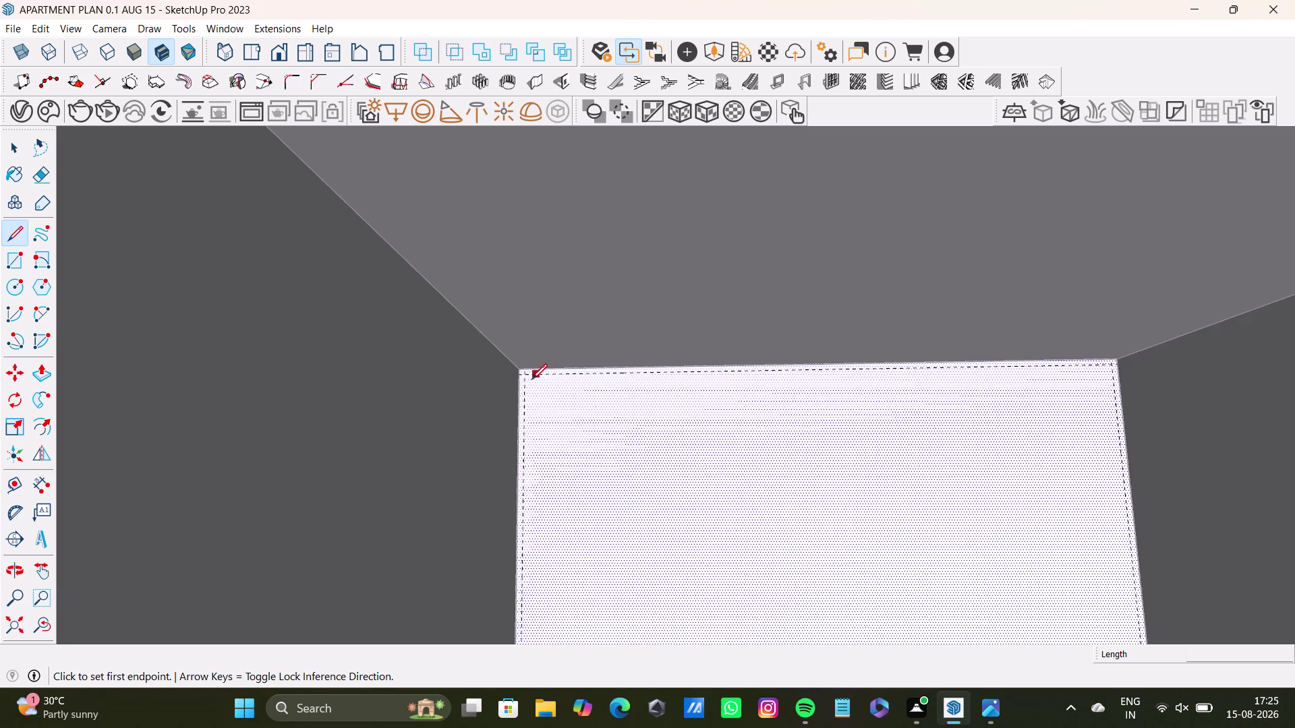
scroll(up, 3)
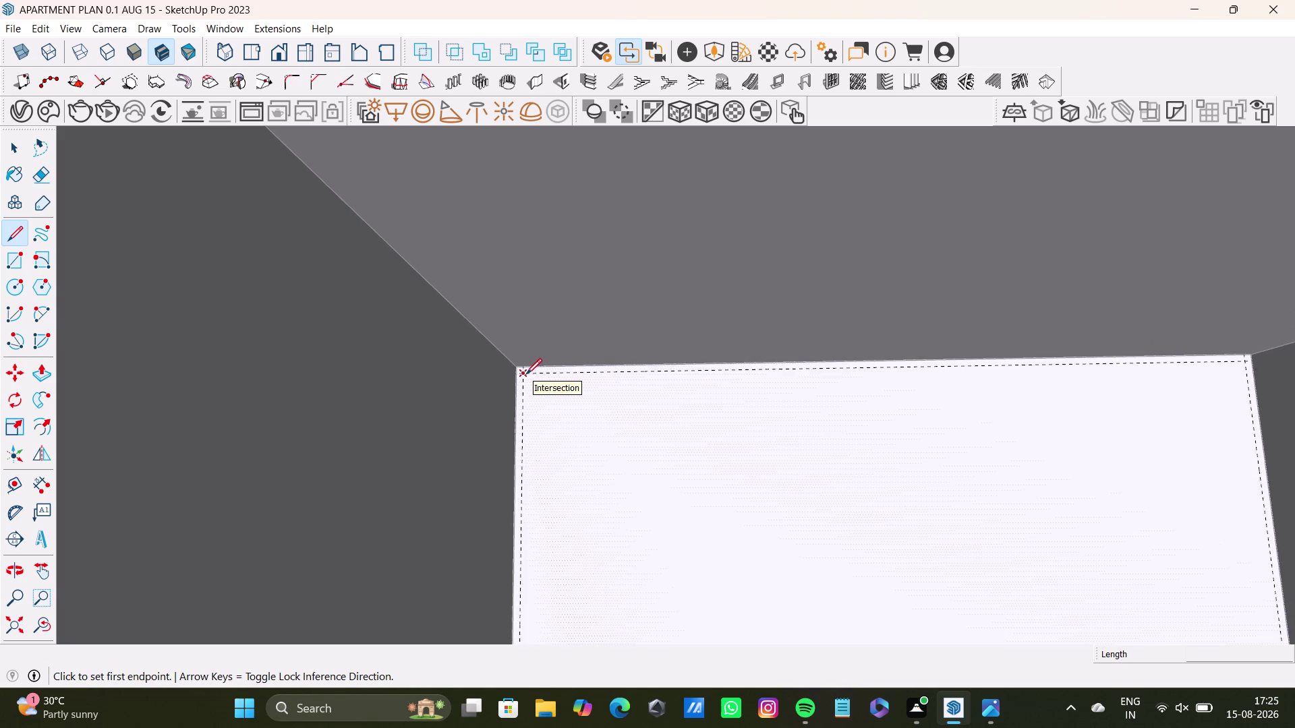
click(526, 375)
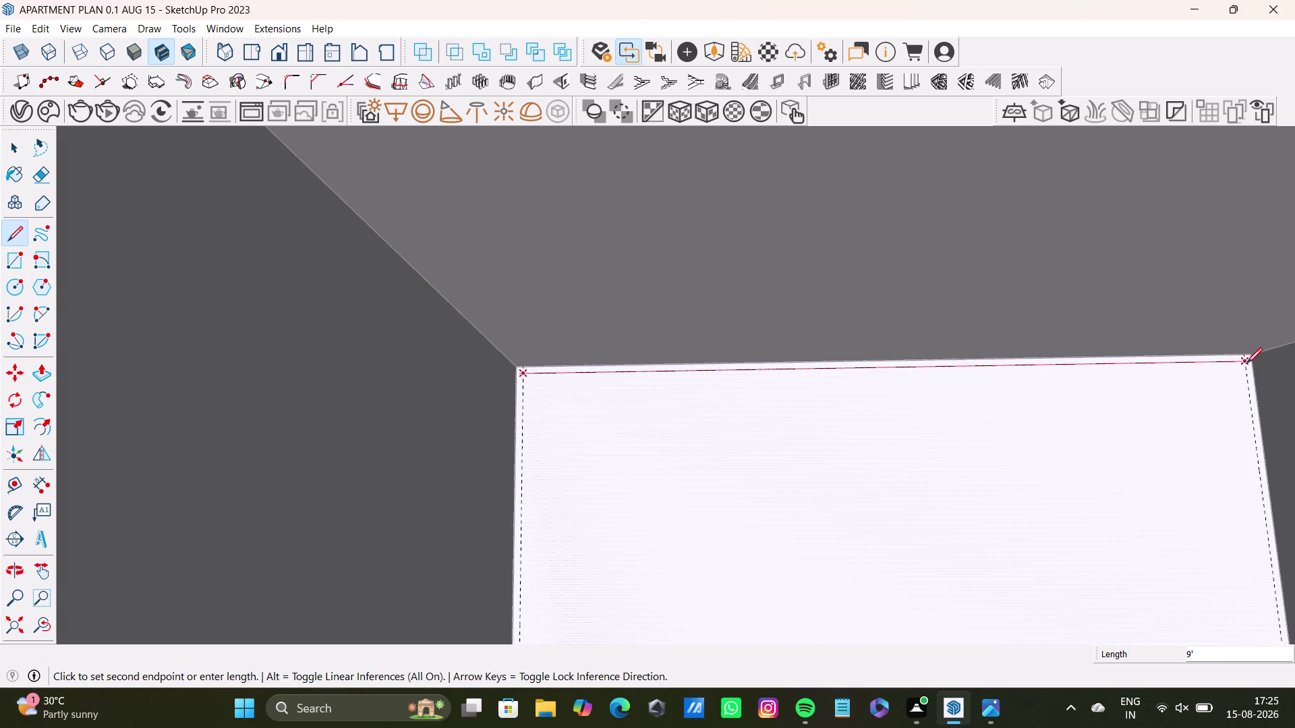
click(1247, 363)
key(space)
scroll(down, 3)
middle_drag(533, 481, 532, 338)
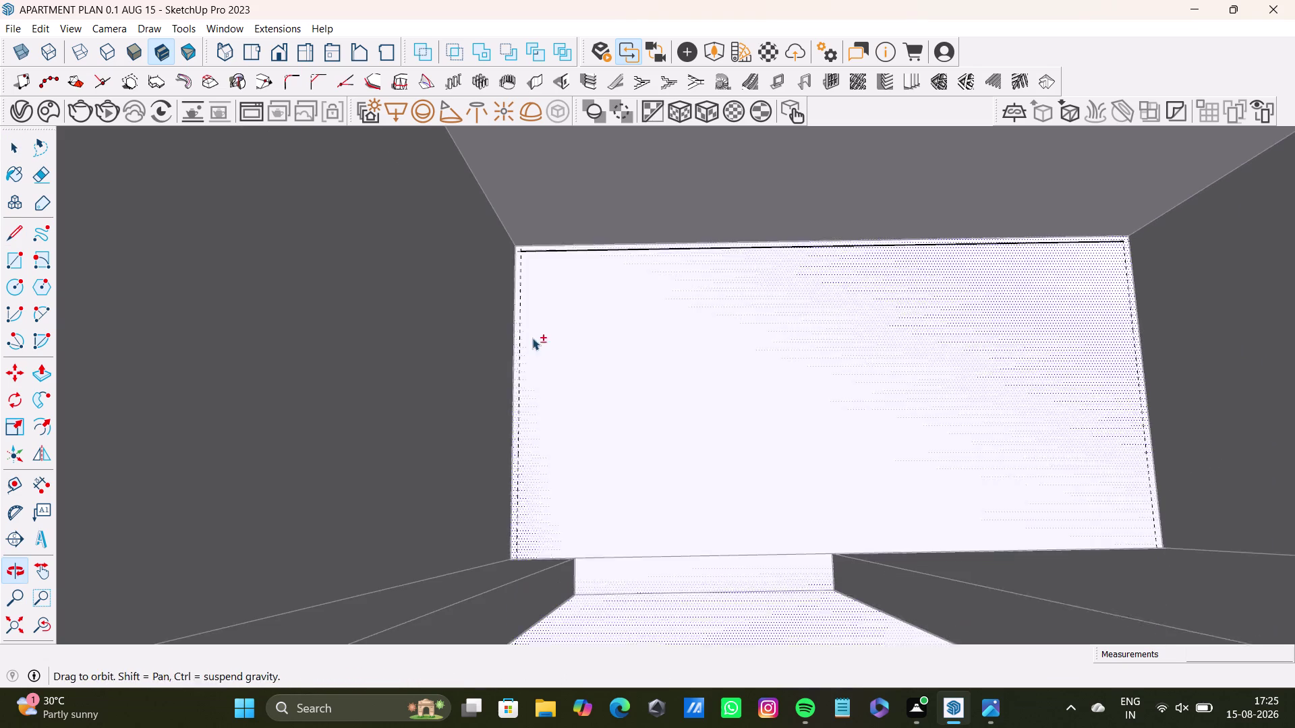
Draw a line down the left side from the top-left to bottom-left corner.
click(17, 233)
scroll(up, 3)
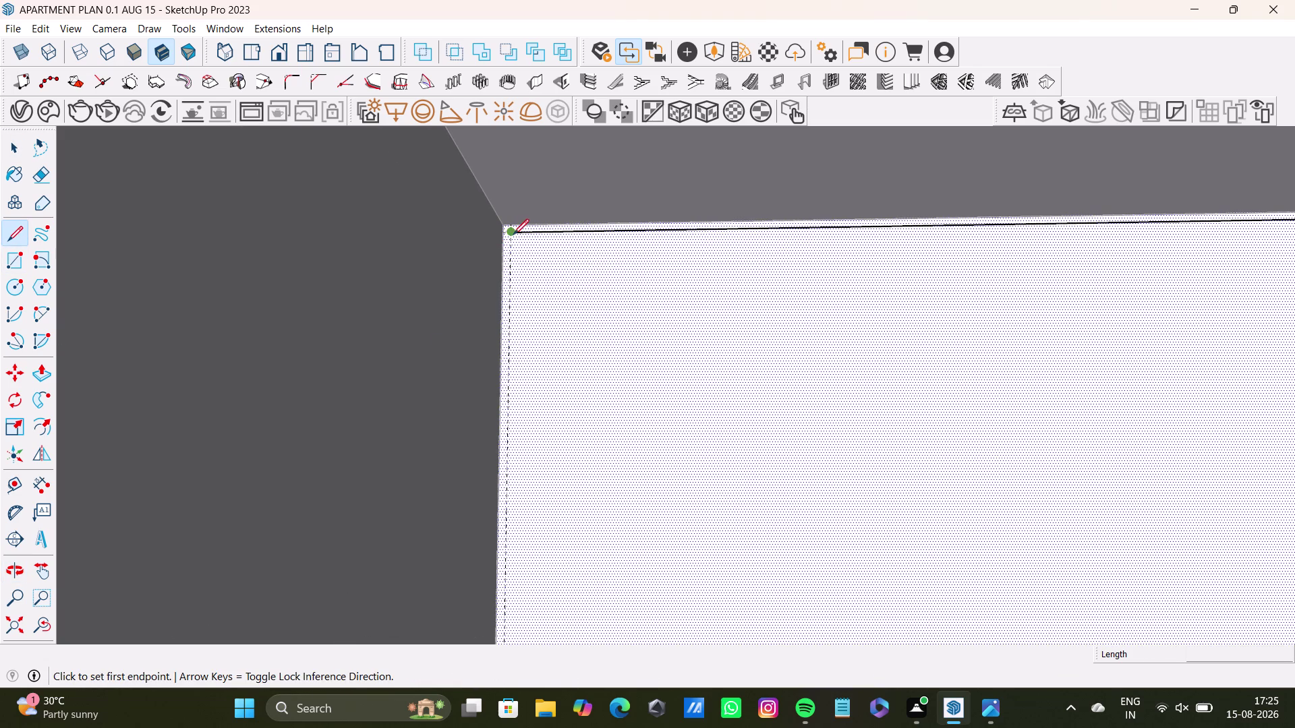
click(511, 231)
scroll(down, 3)
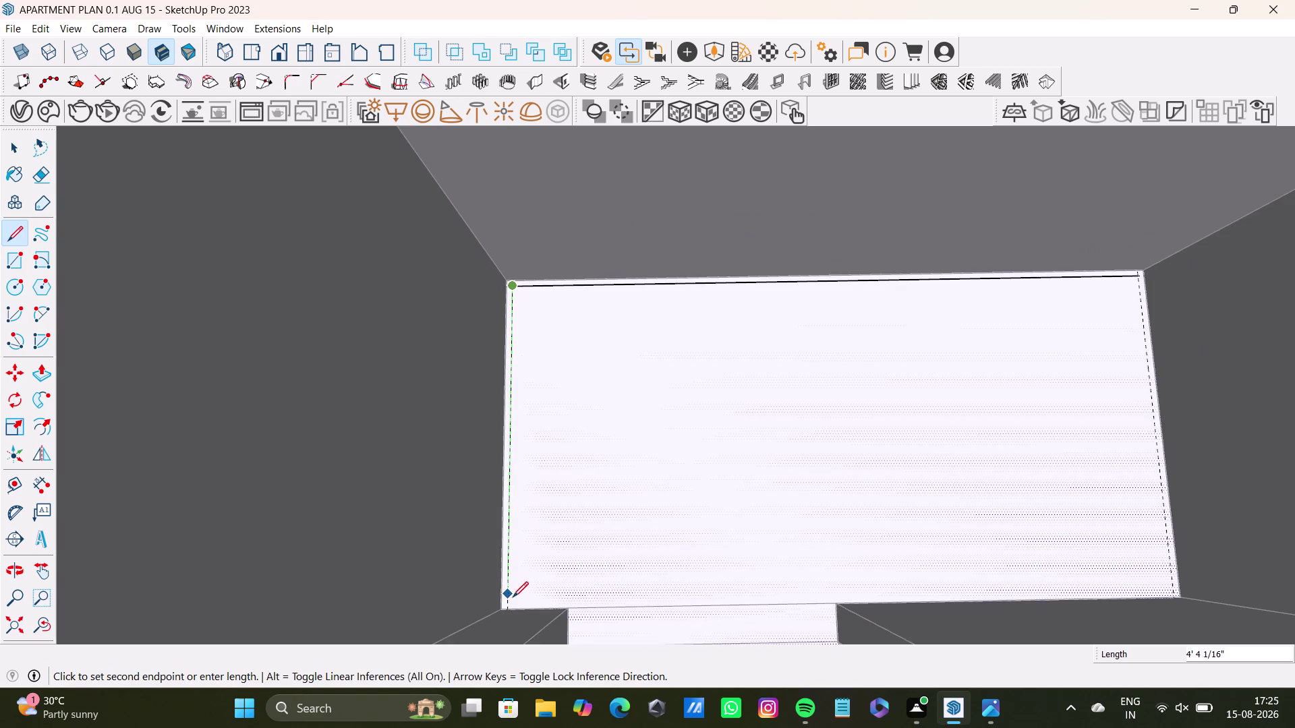
click(511, 605)
key(space)
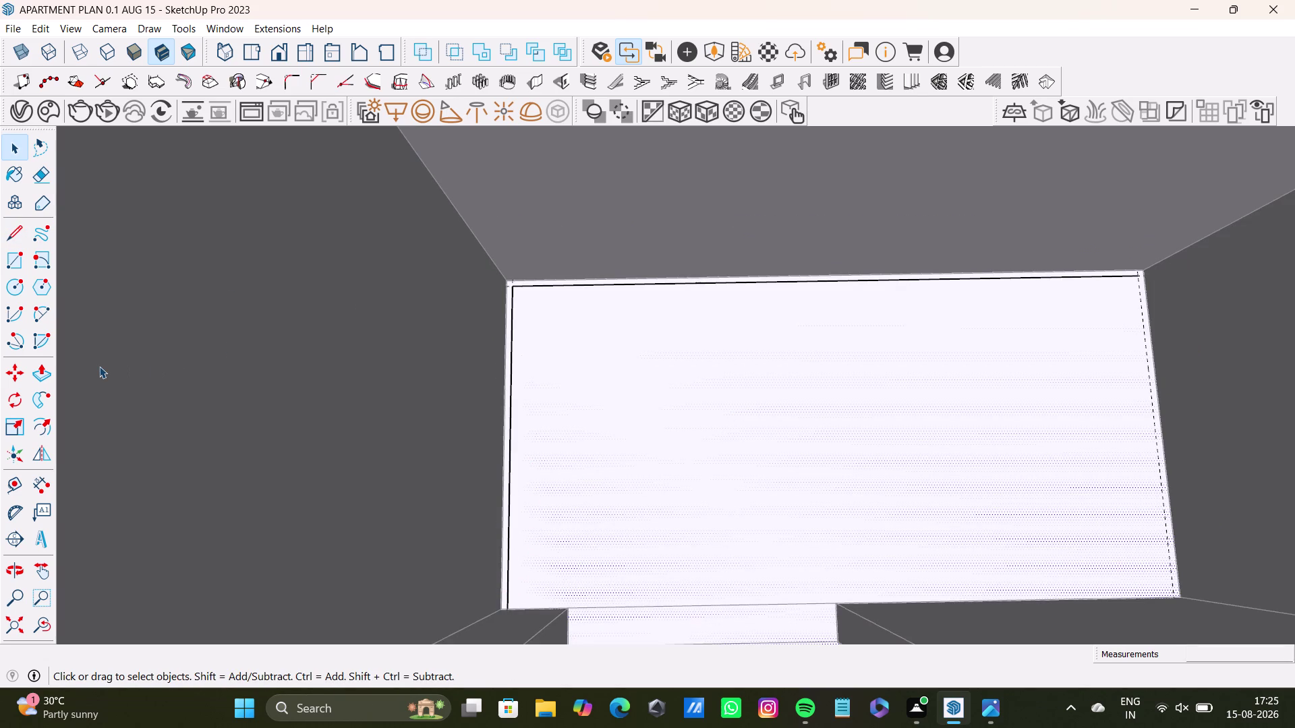
click(13, 260)
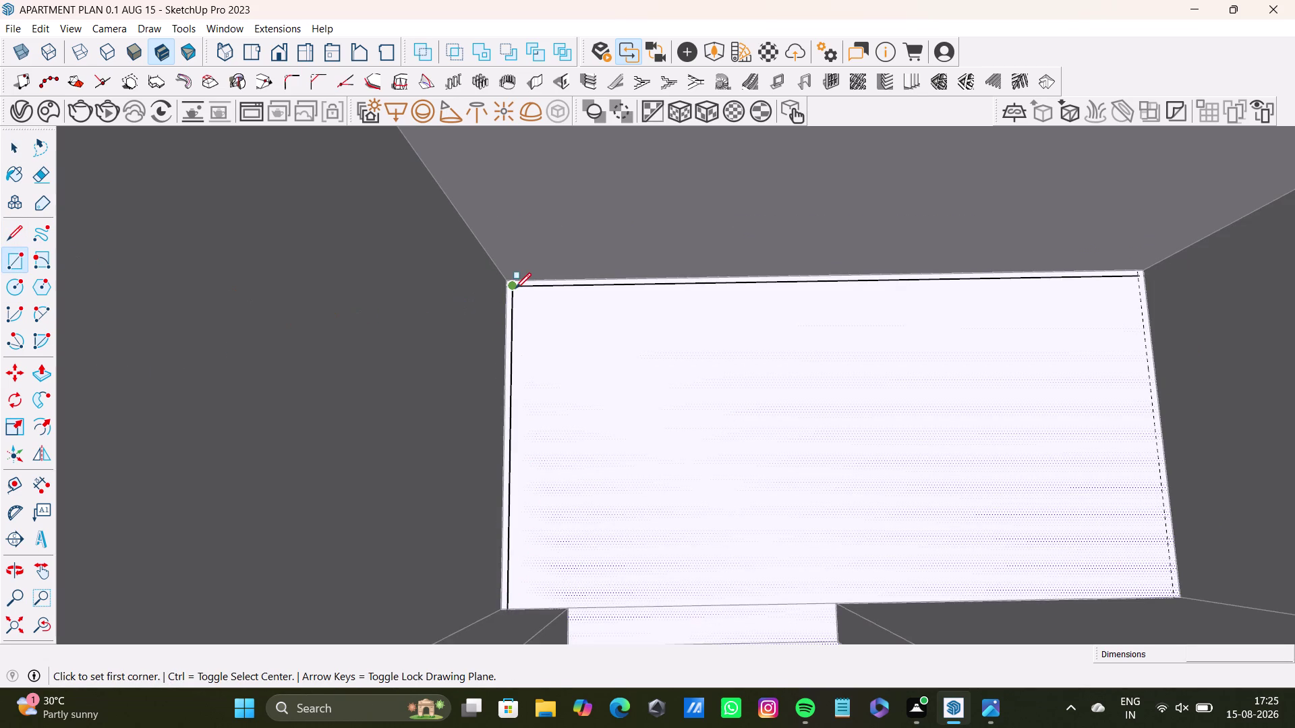
Draw a roughly 2'10" by 1' rectangle in the floor's top-left corner and orbit to inspect it.
drag(515, 289, 527, 295)
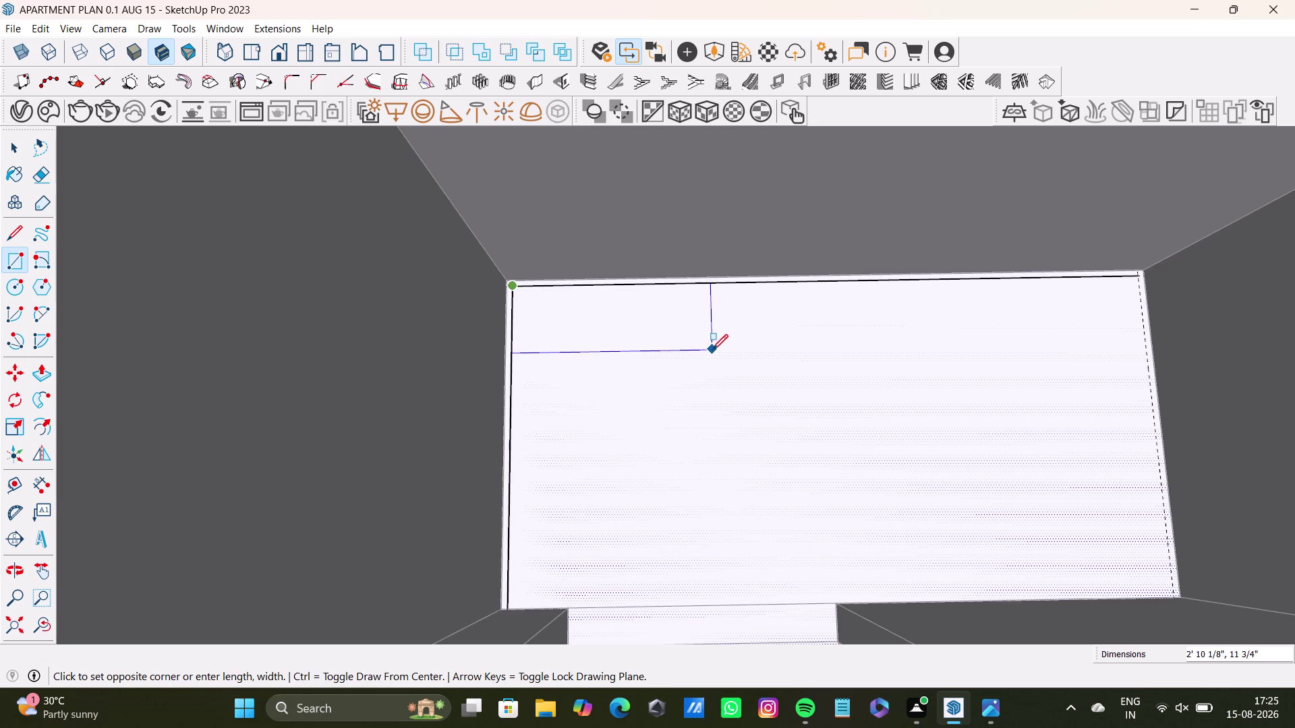
click(713, 352)
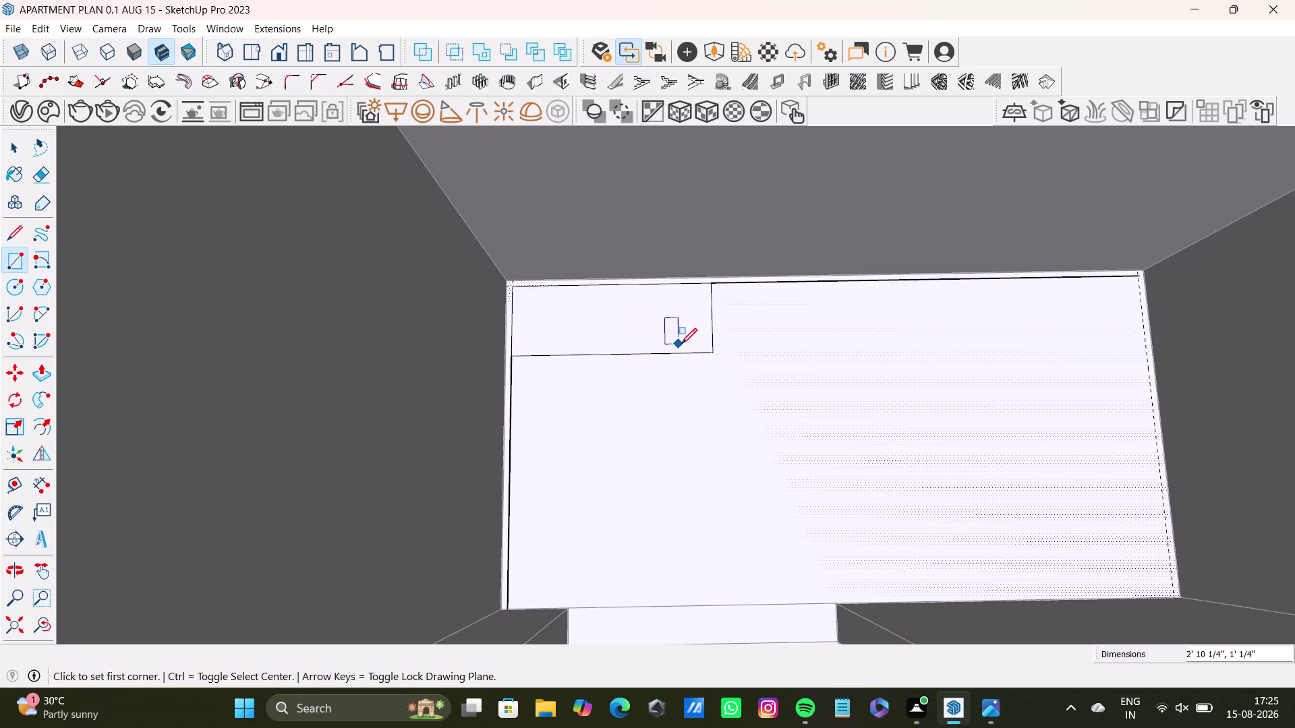
scroll(up, 3)
scroll(up, 3)
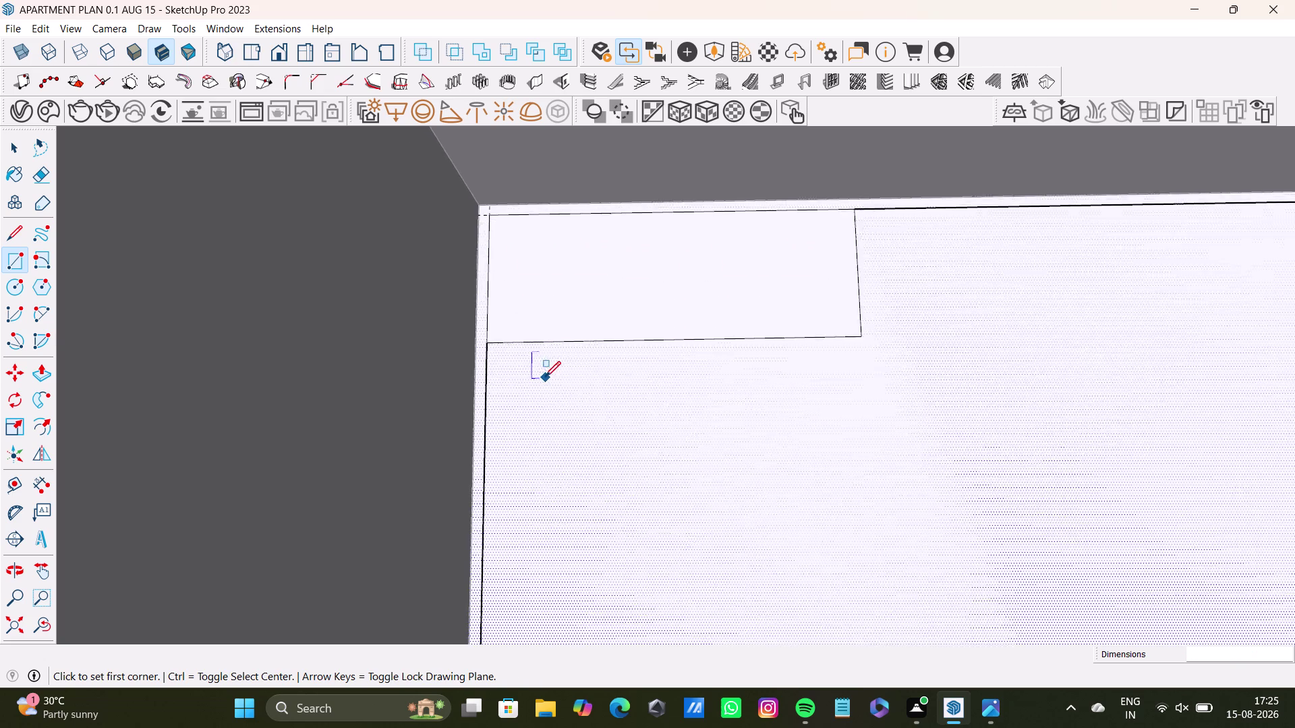
middle_drag(569, 286, 631, 278)
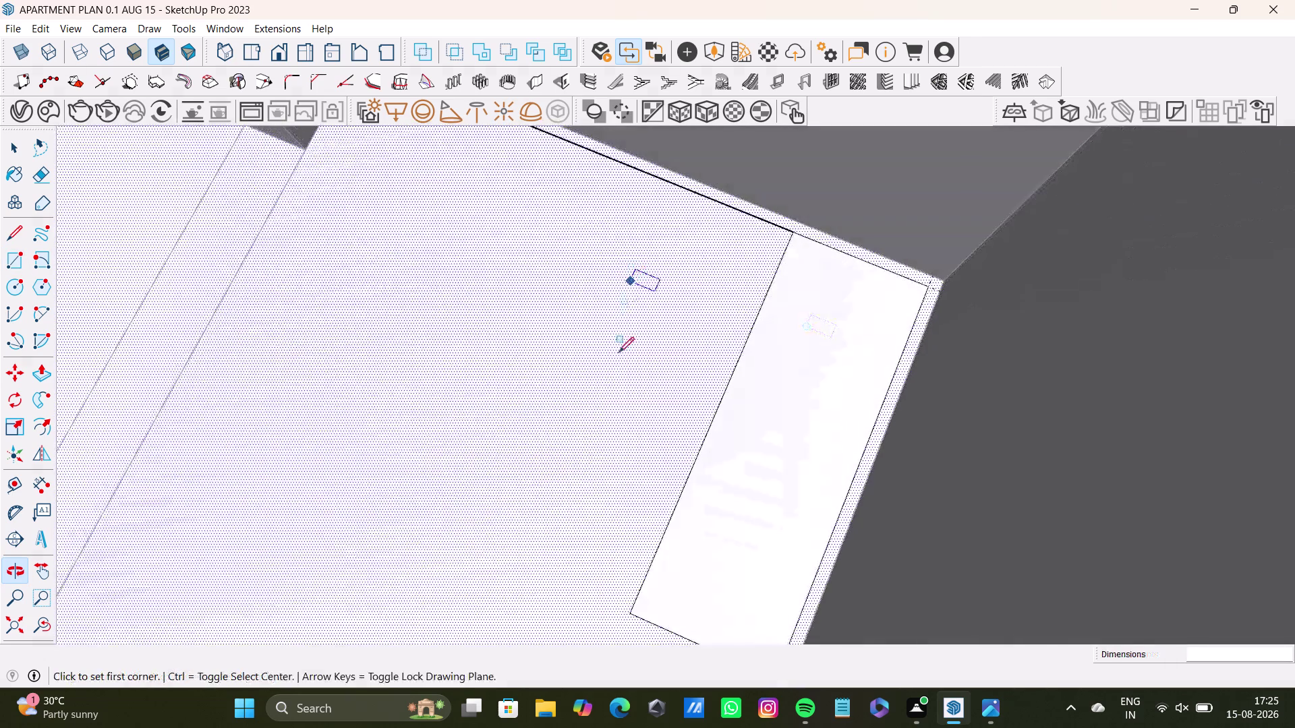
middle_drag(600, 433, 770, 250)
middle_drag(538, 447, 827, 437)
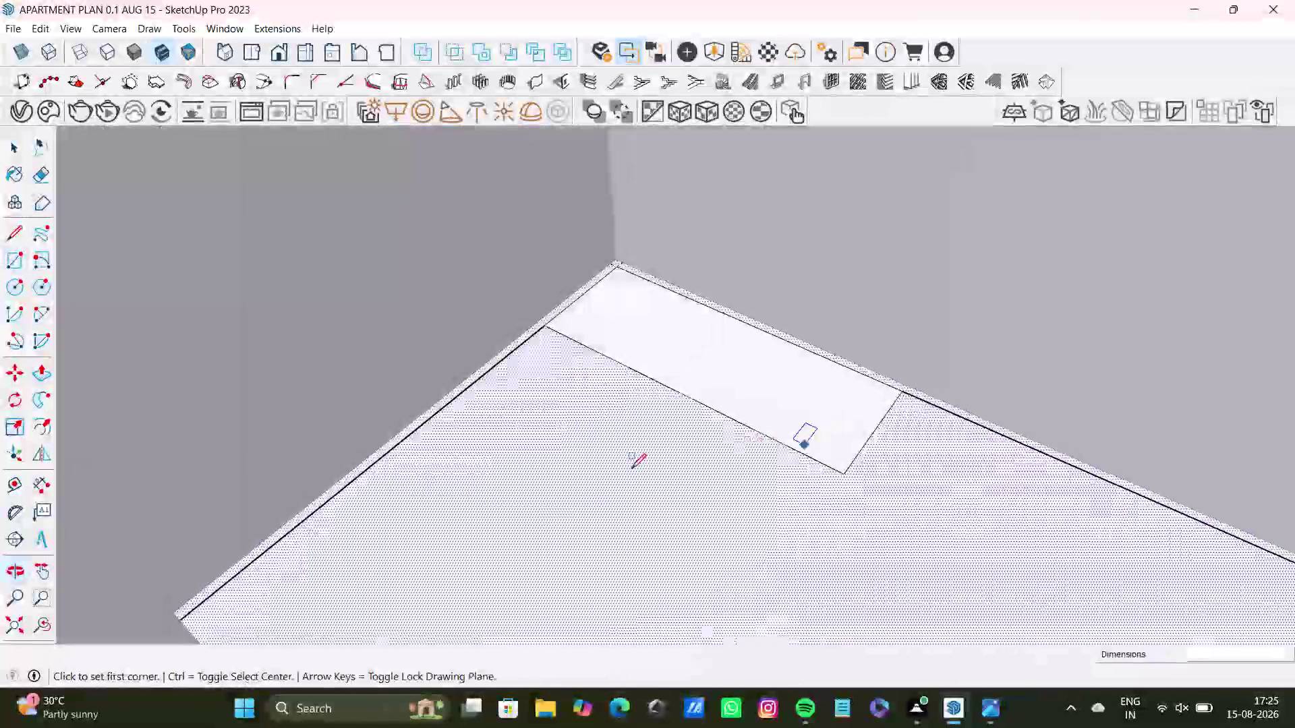